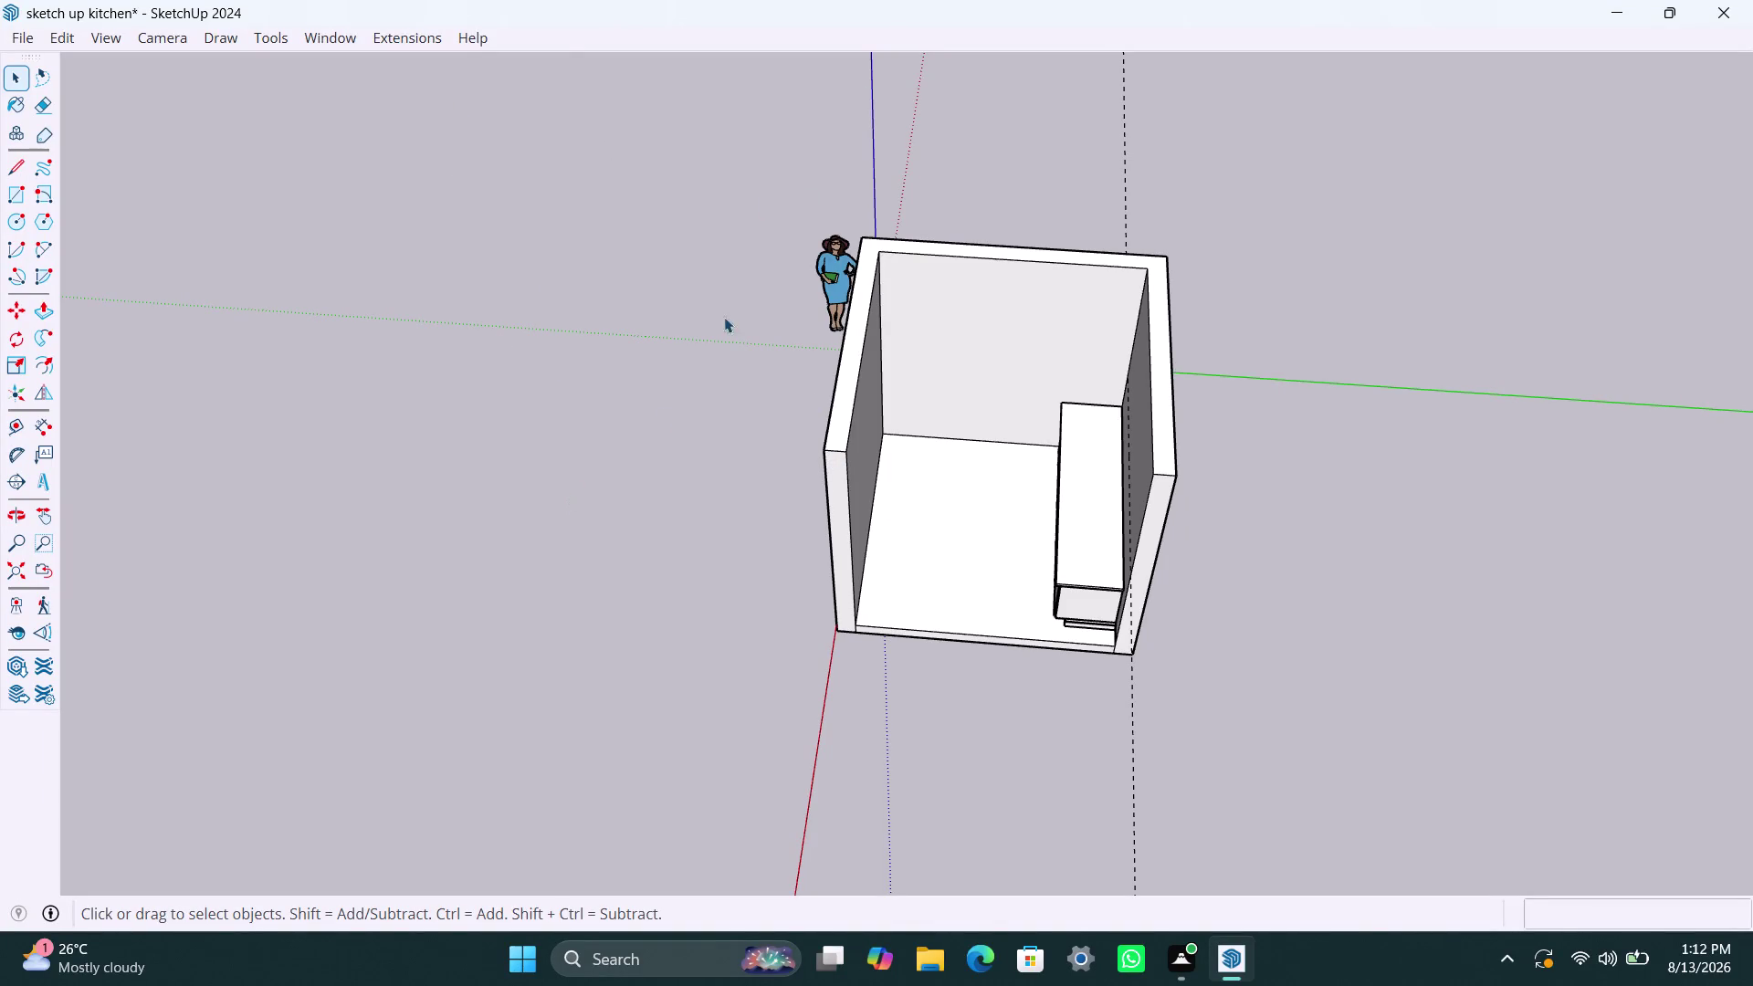
Orbit, pan and zoom until the back wall behind the countertop fills the view.
scroll(up, 3)
middle_drag(685, 683, 1083, 740)
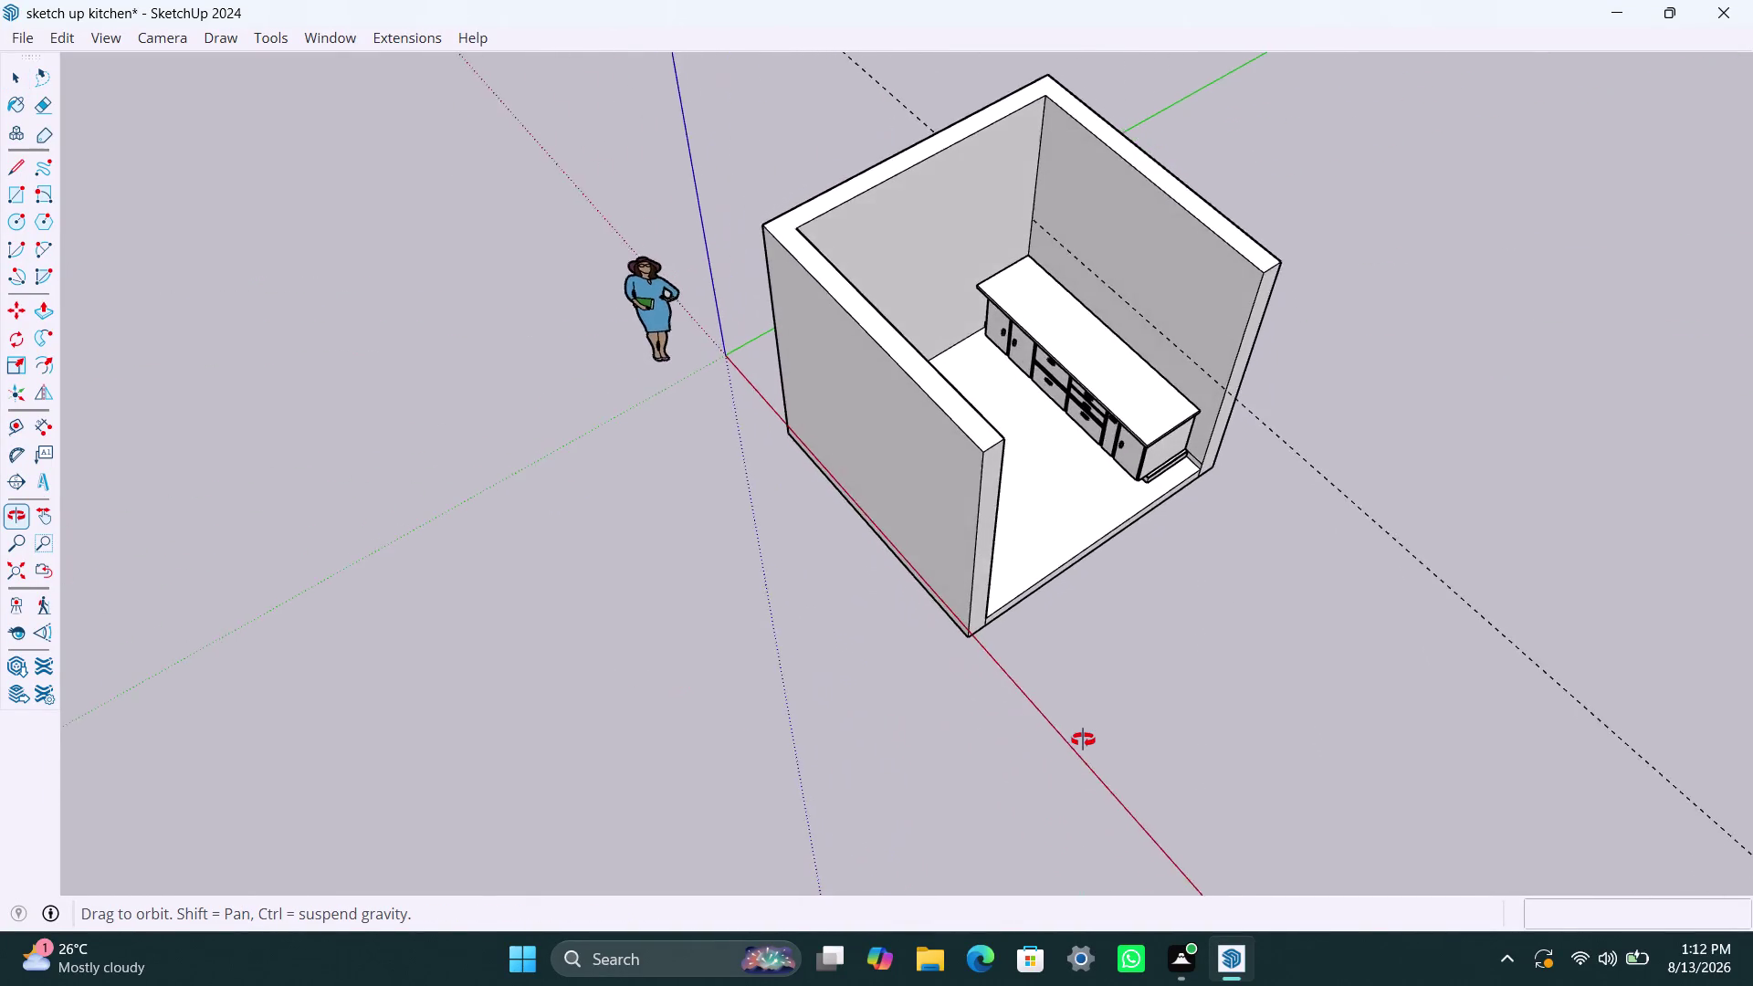
middle_drag(1083, 740, 1295, 735)
scroll(up, 3)
middle_drag(960, 331, 979, 353)
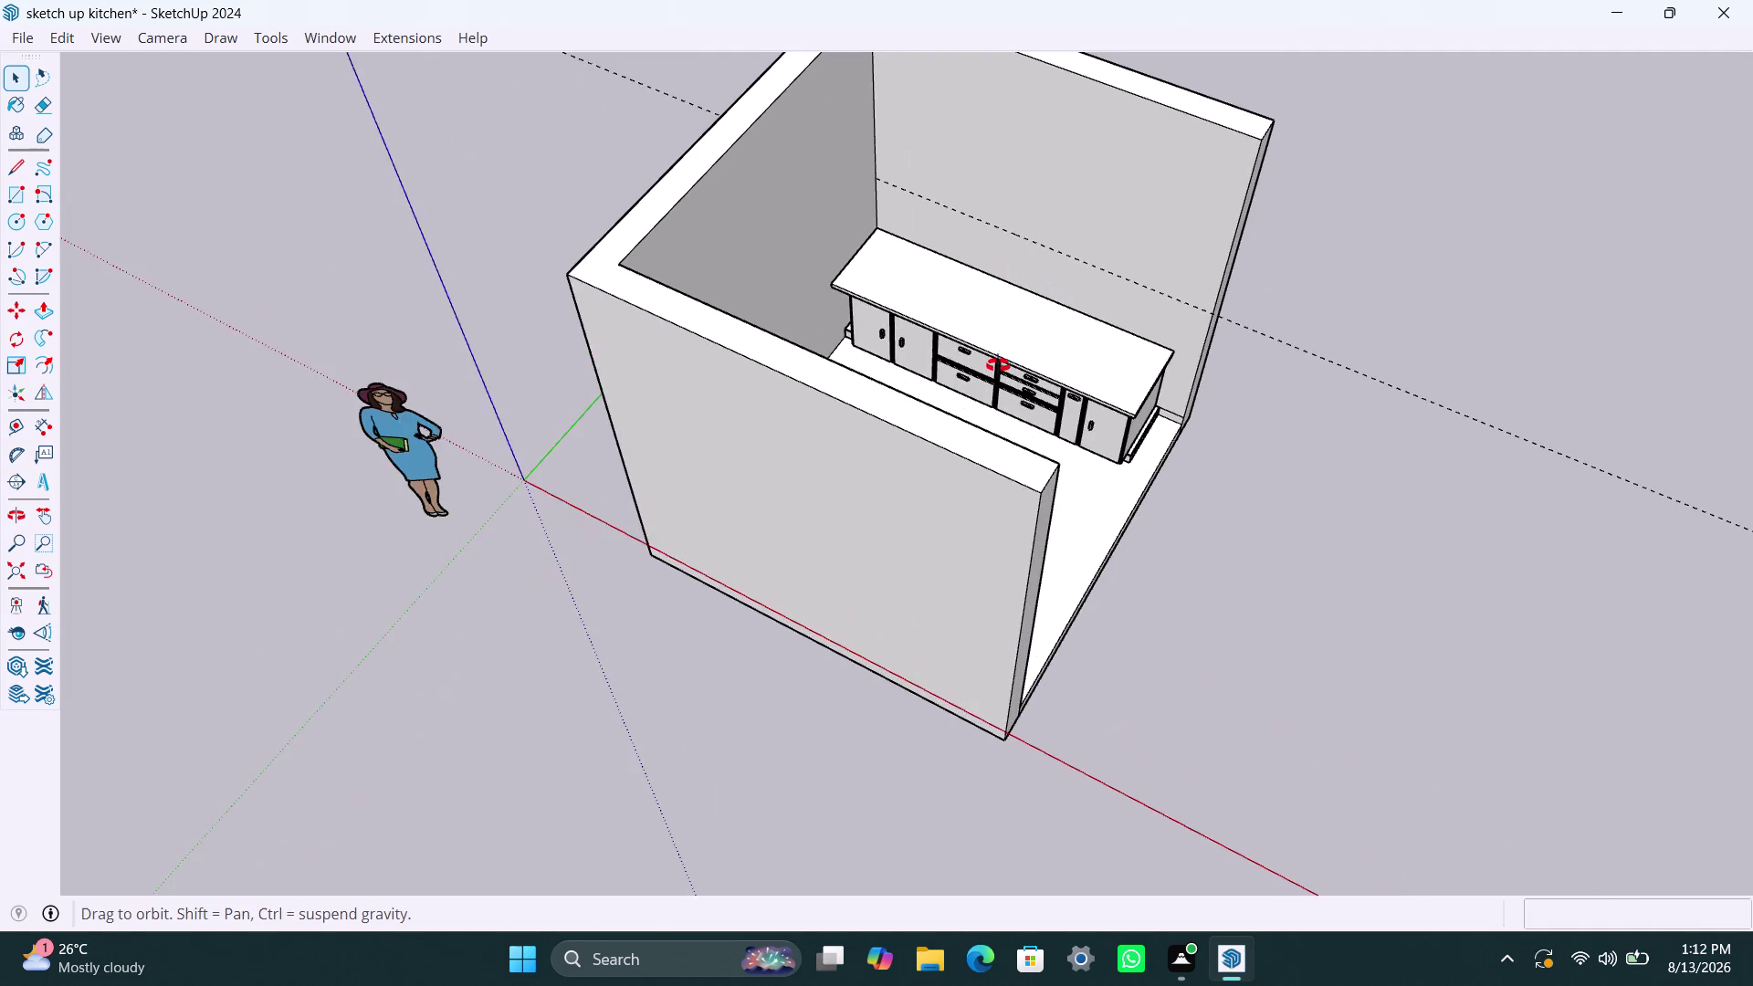
middle_drag(980, 354, 1111, 386)
scroll(up, 3)
middle_drag(921, 253, 991, 243)
scroll(down, 3)
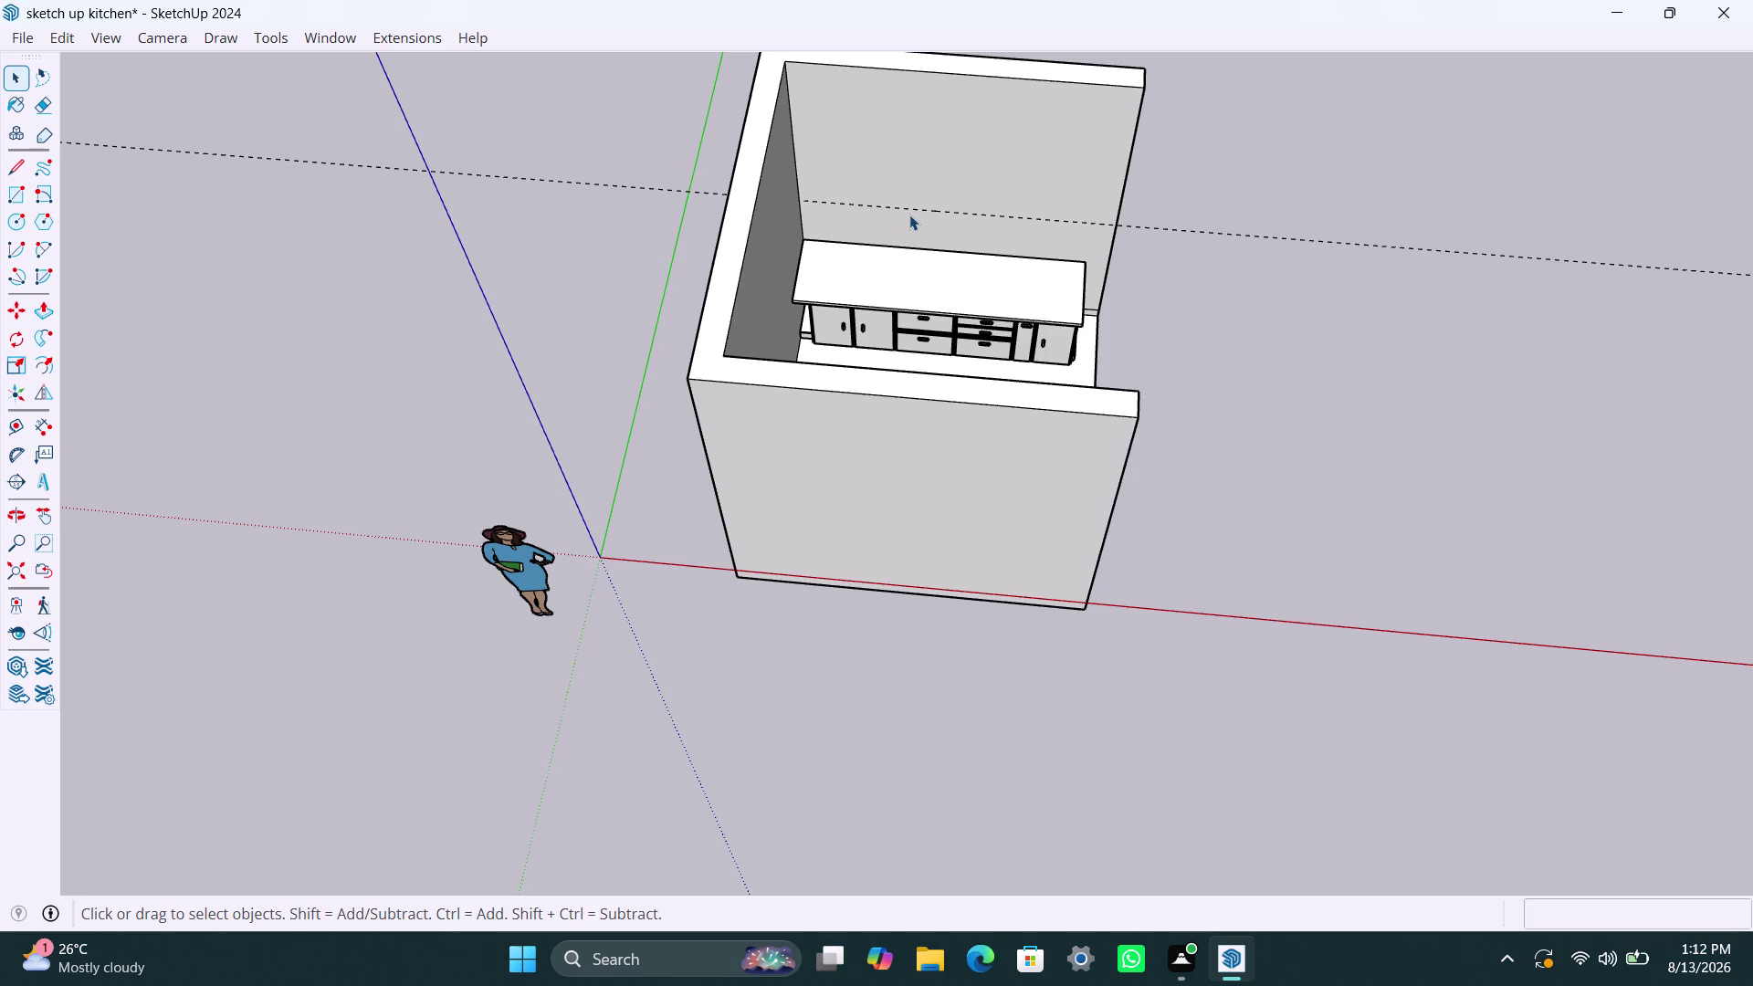
scroll(up, 3)
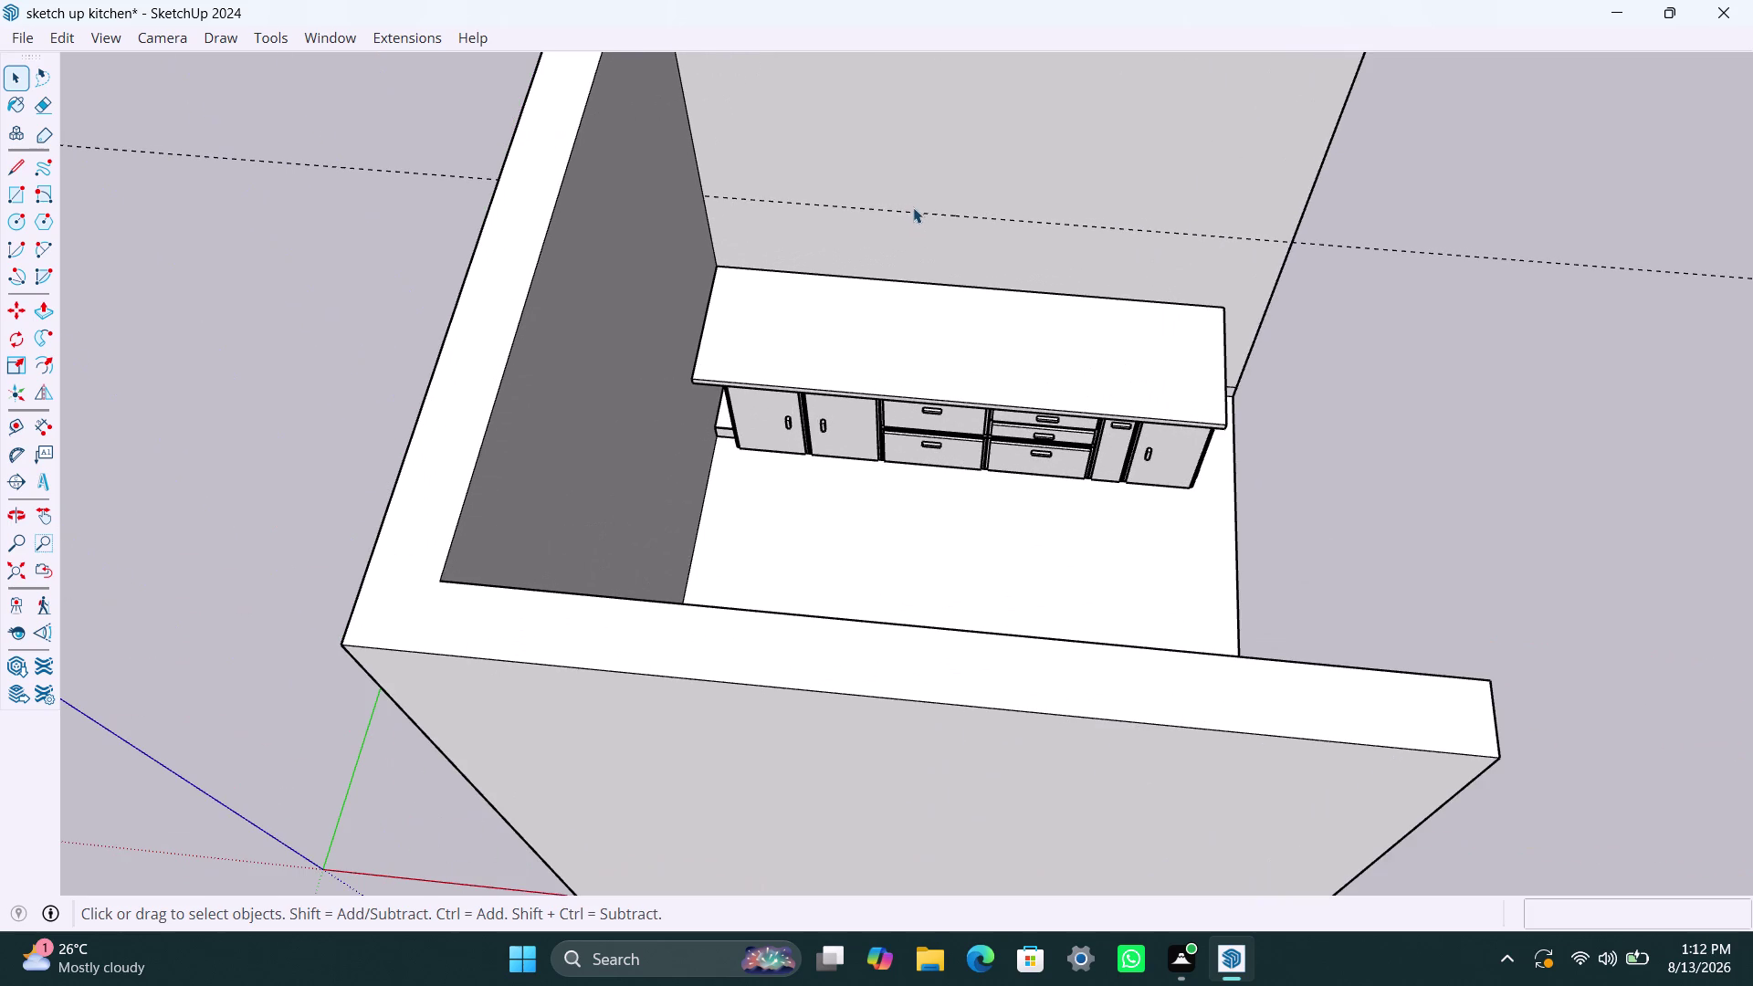
Place a horizontal guide 1030mm above the existing guide on the back wall.
key(t)
click(921, 205)
click(925, 213)
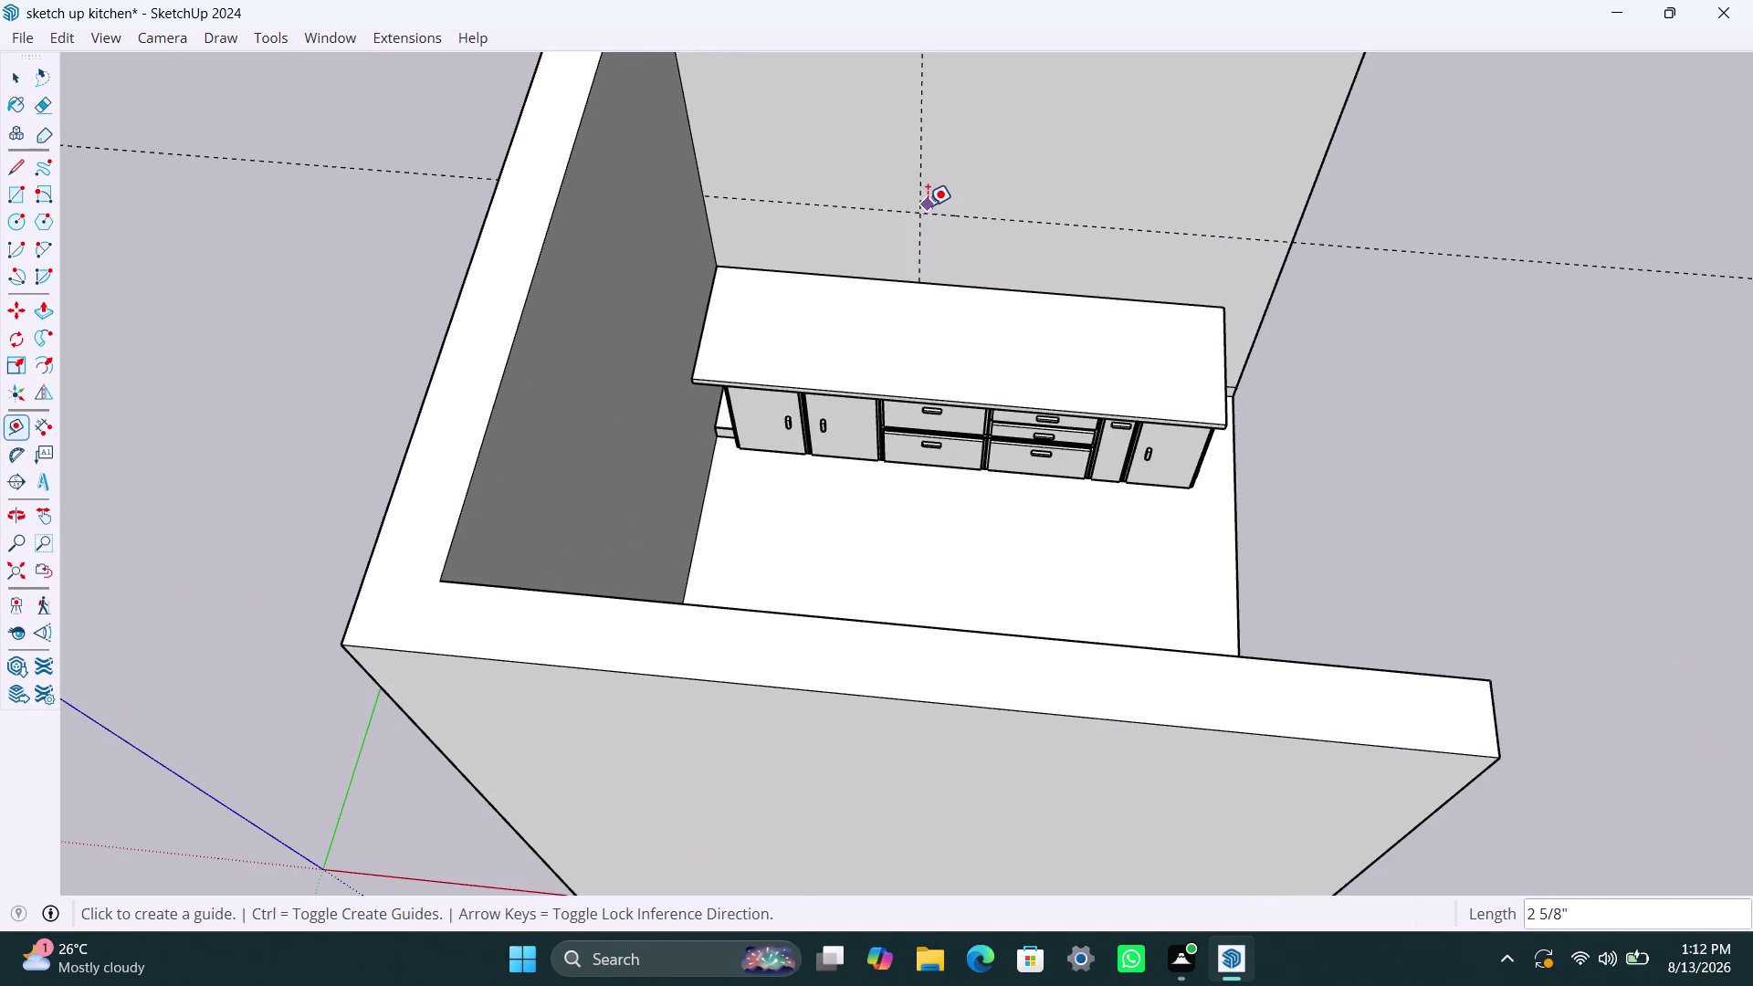
key(ctrl+z)
click(930, 216)
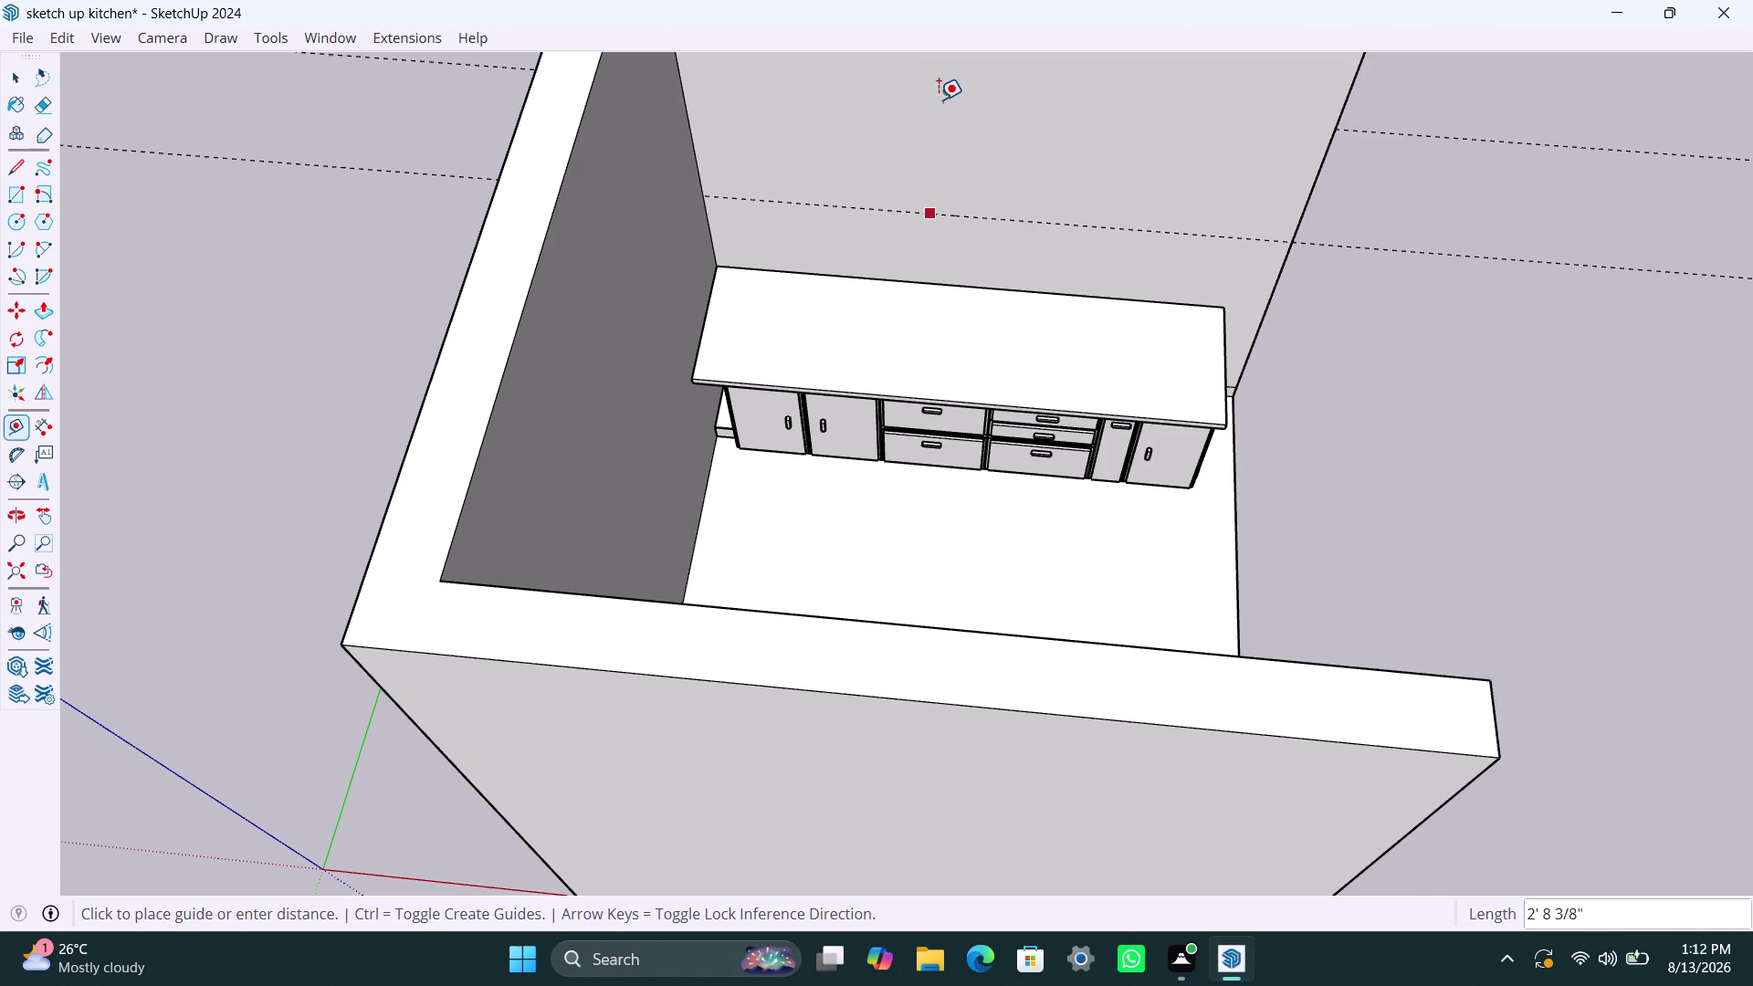
scroll(down, 3)
scroll(down, 3)
middle_drag(914, 122, 928, 157)
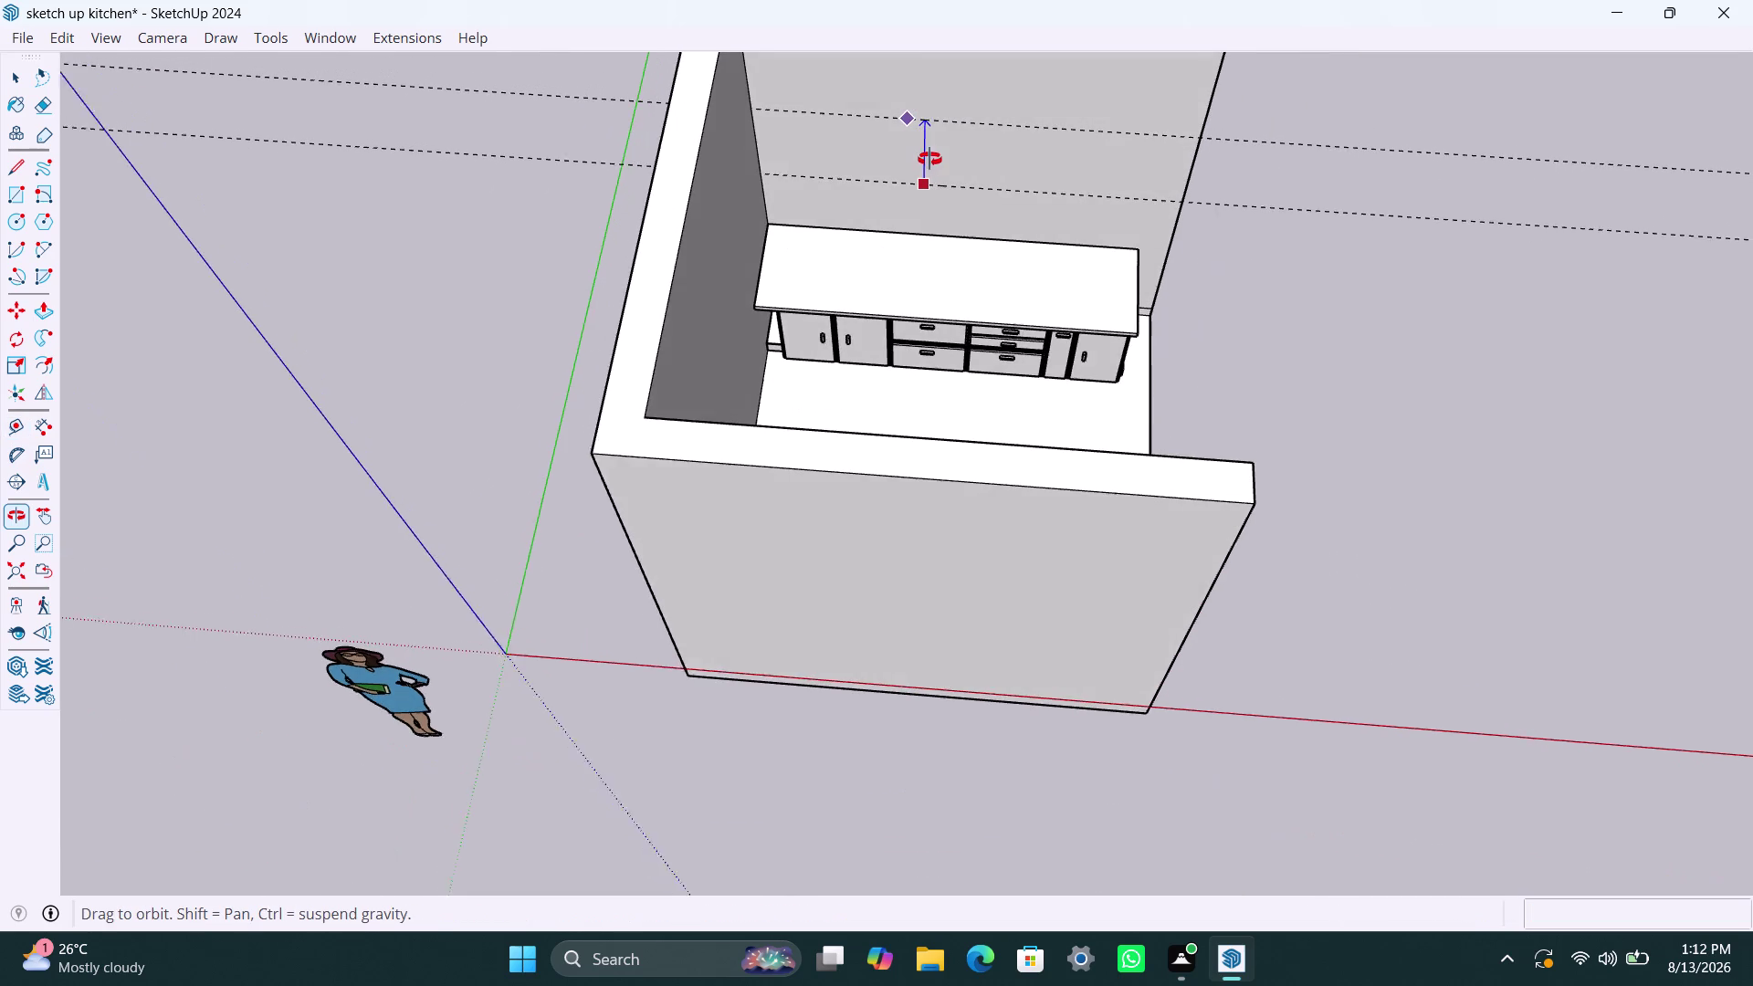
middle_drag(928, 157, 894, 461)
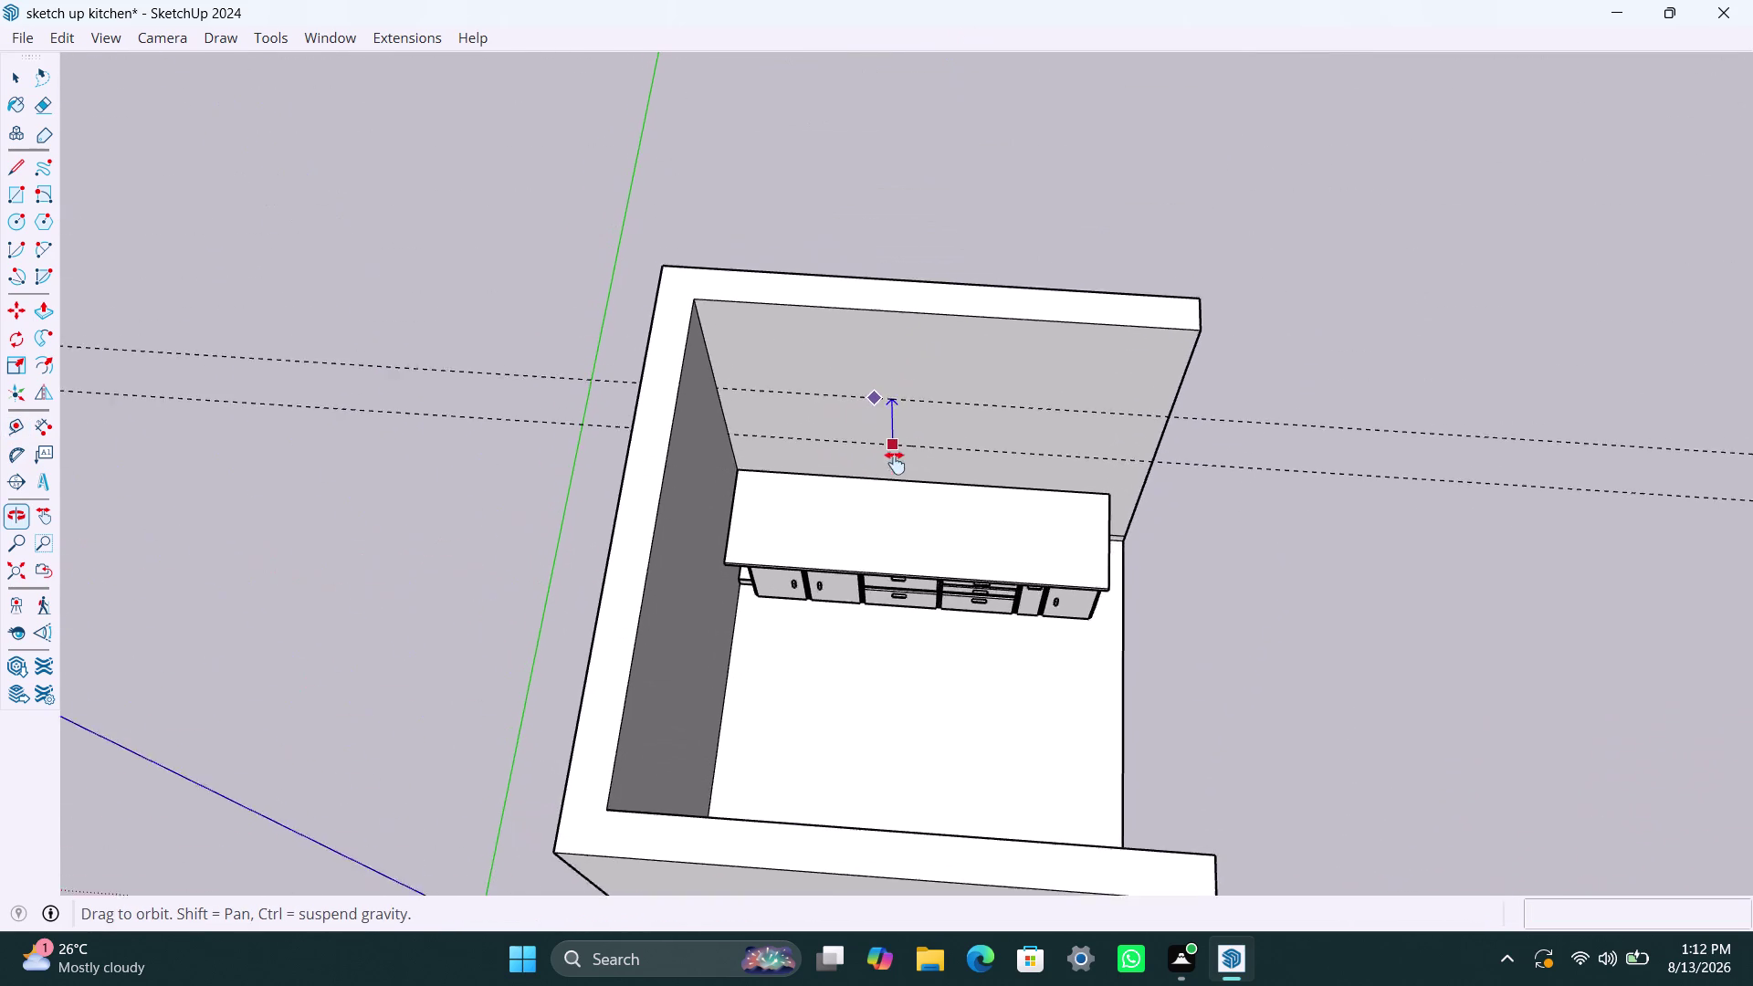
middle_drag(895, 461, 895, 463)
scroll(up, 3)
middle_drag(927, 392, 949, 137)
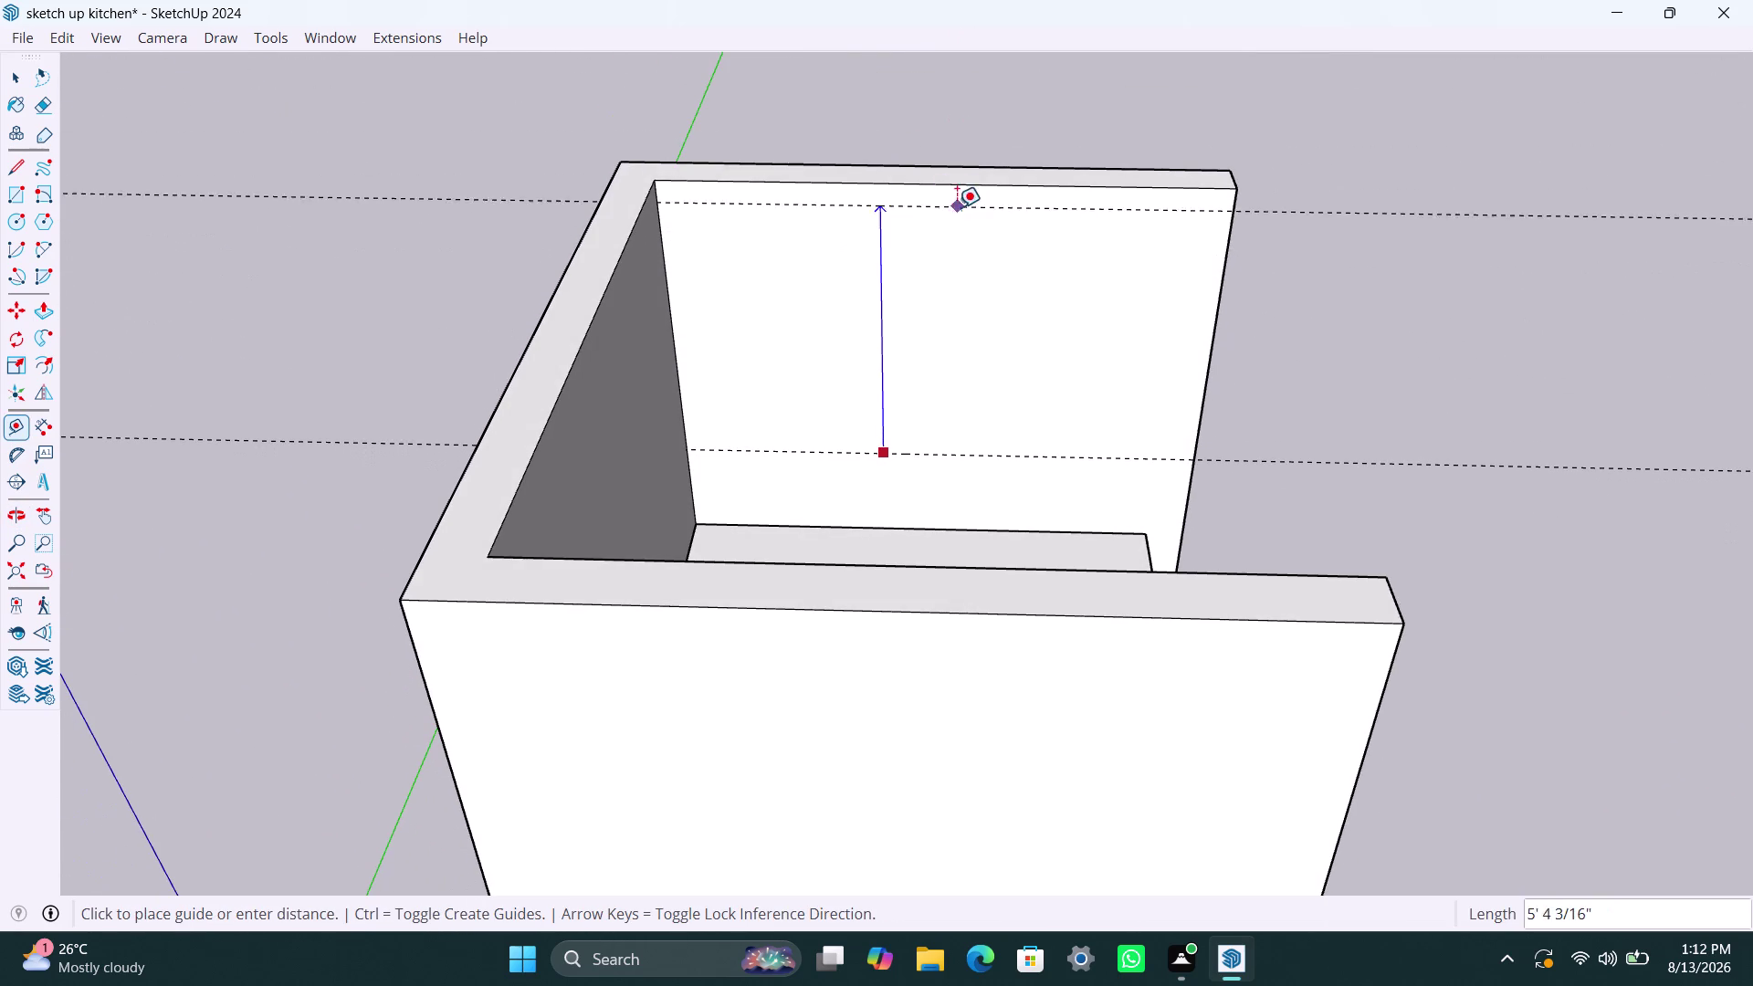
text(103)
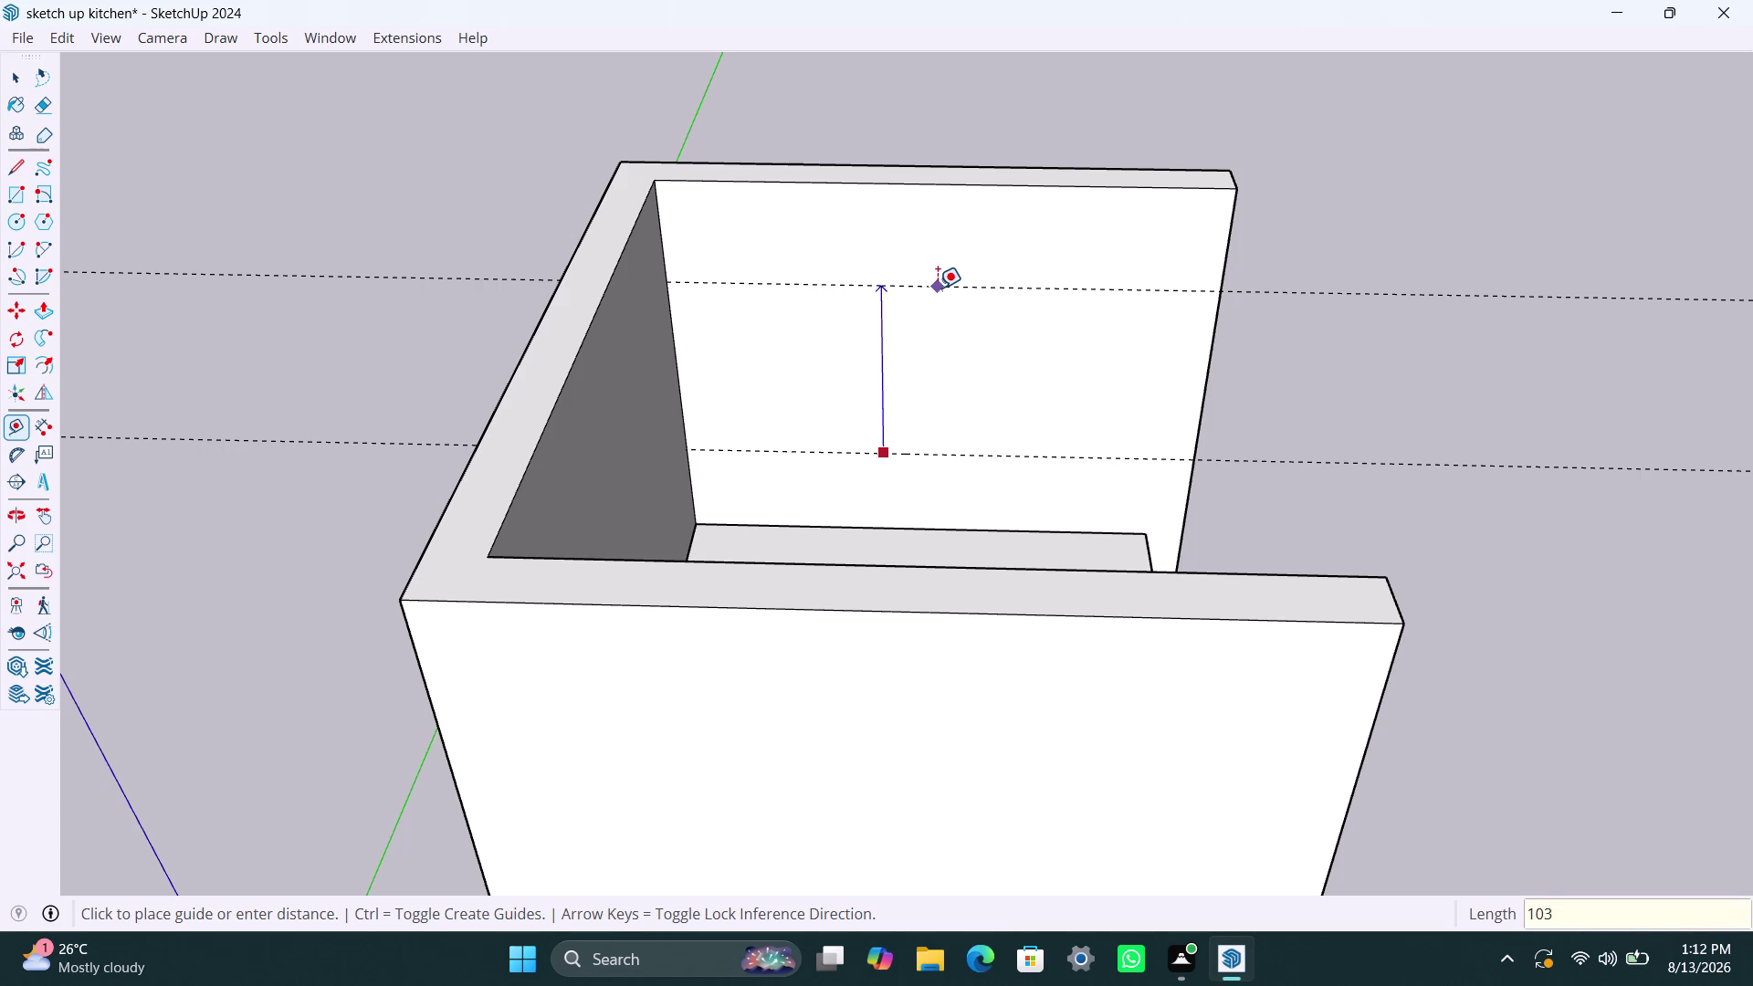
text(0mm)
key(Return)
key(space)
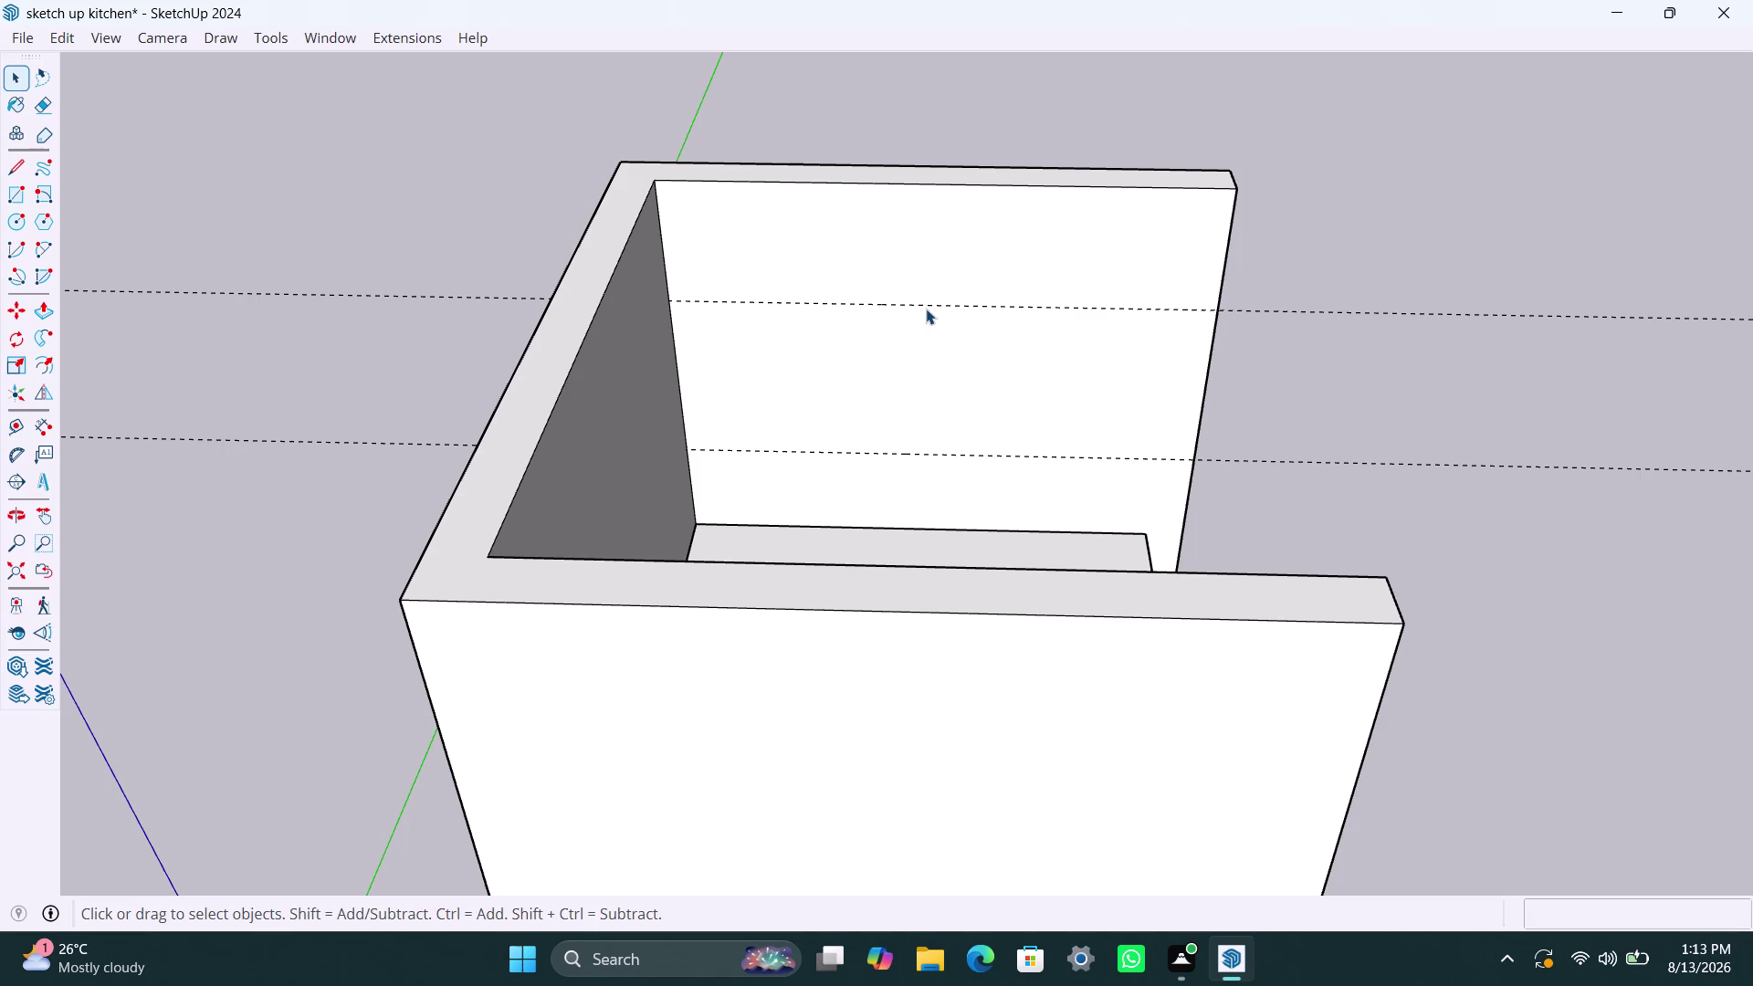
Add a second guide 260mm above the newly placed guide.
key(t)
click(926, 301)
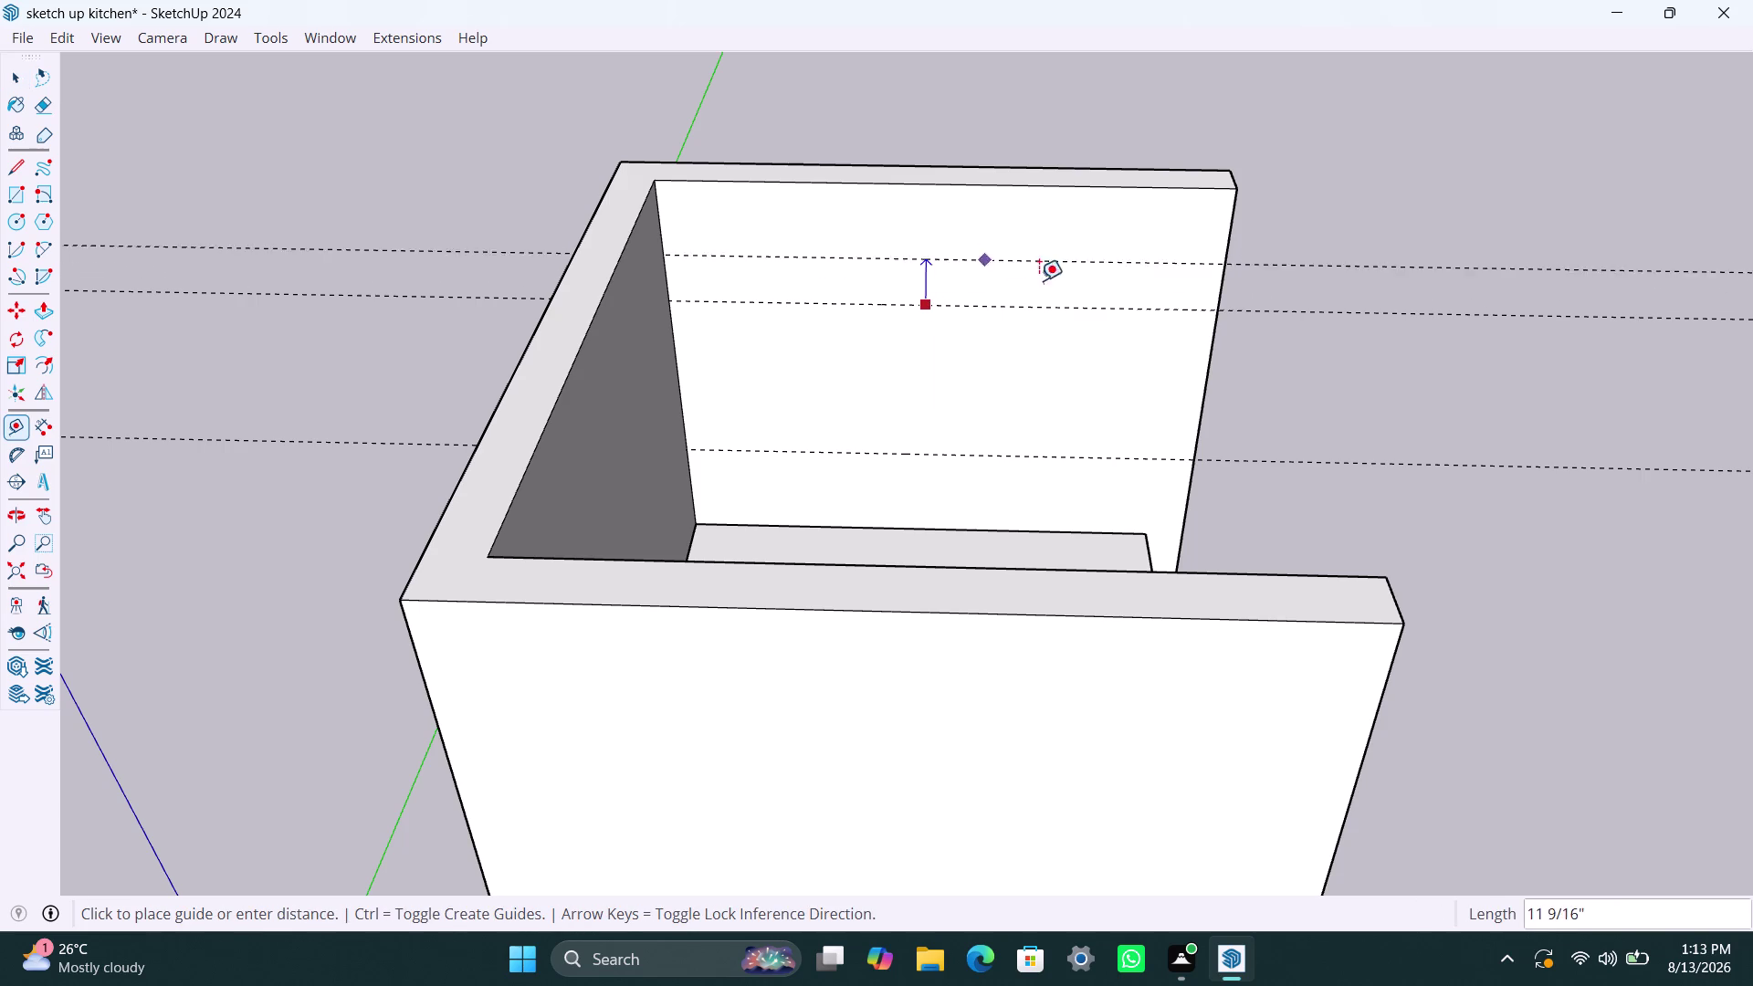
text(26)
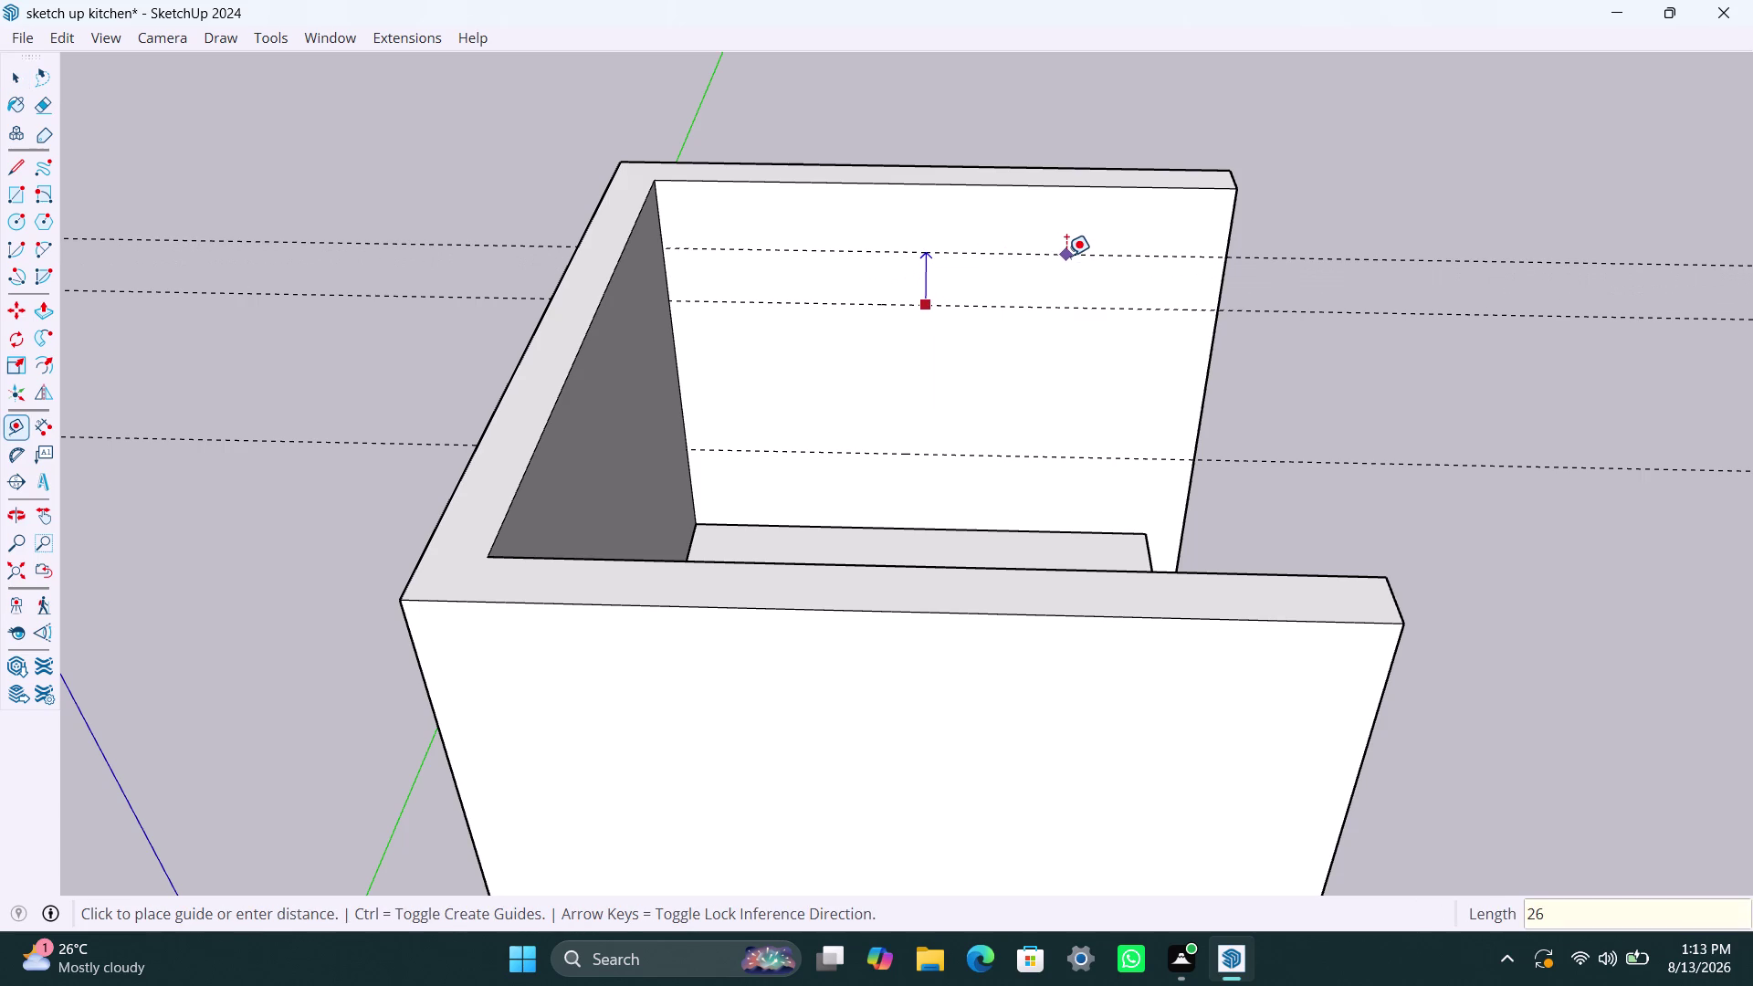
text(0mm)
key(Return)
key(space)
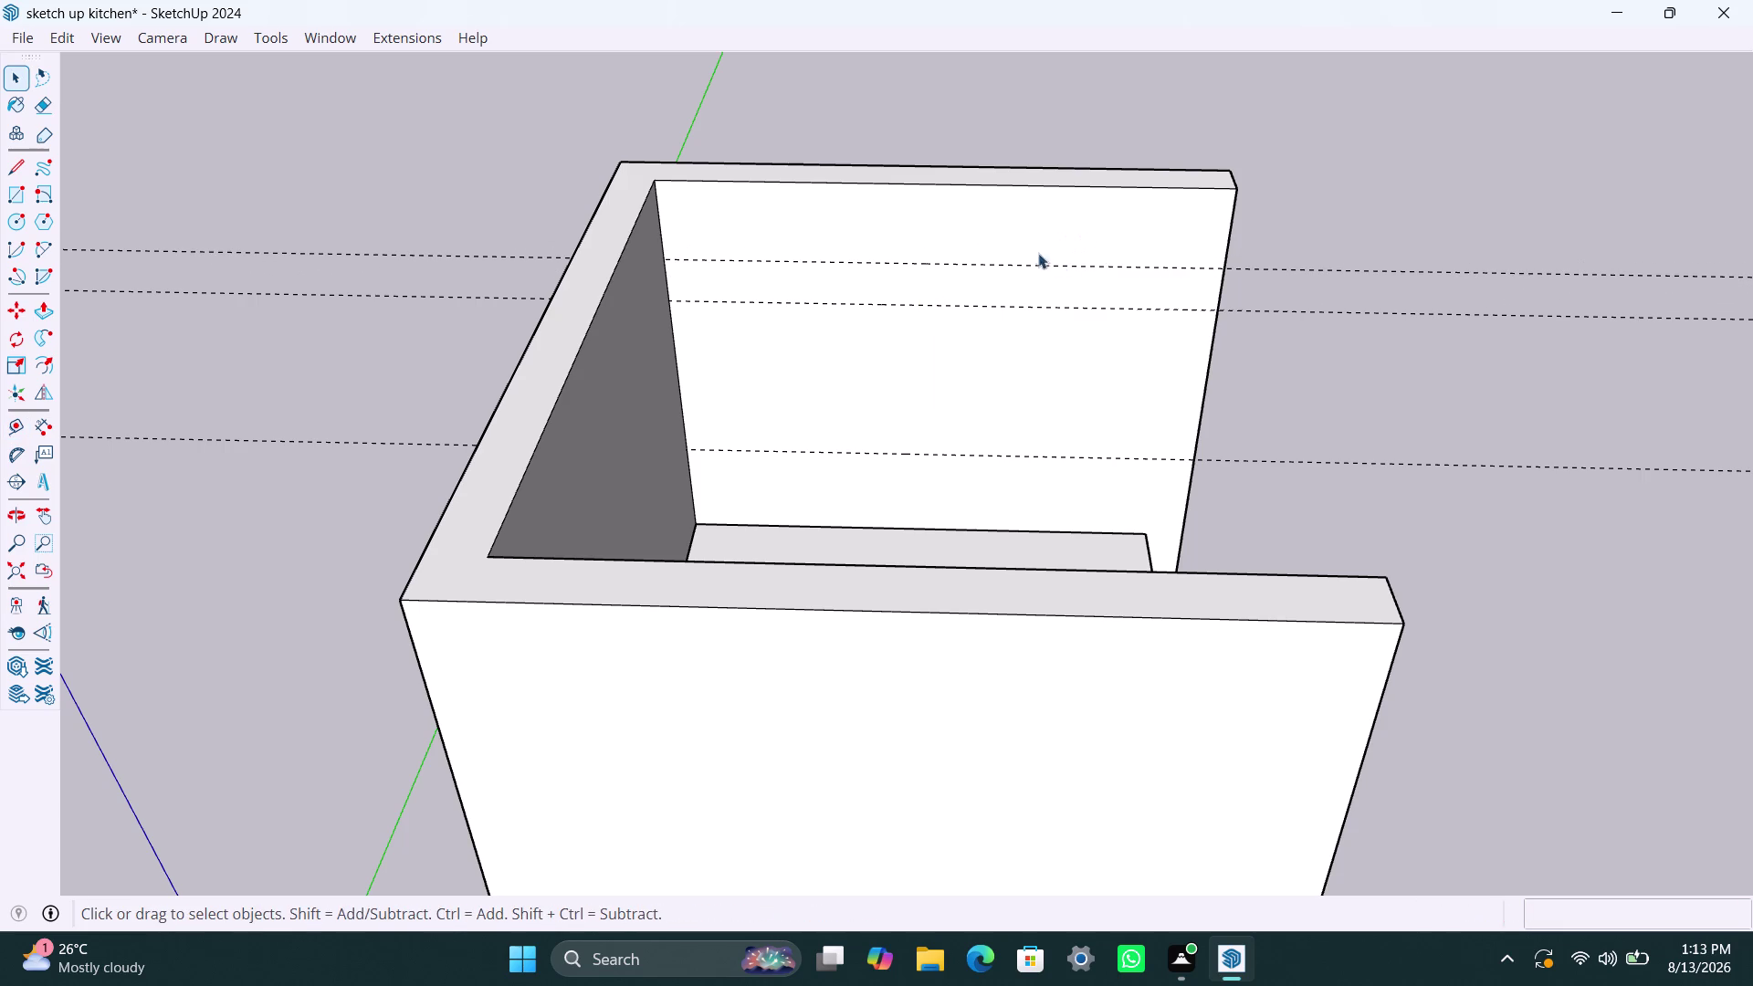
click(1035, 178)
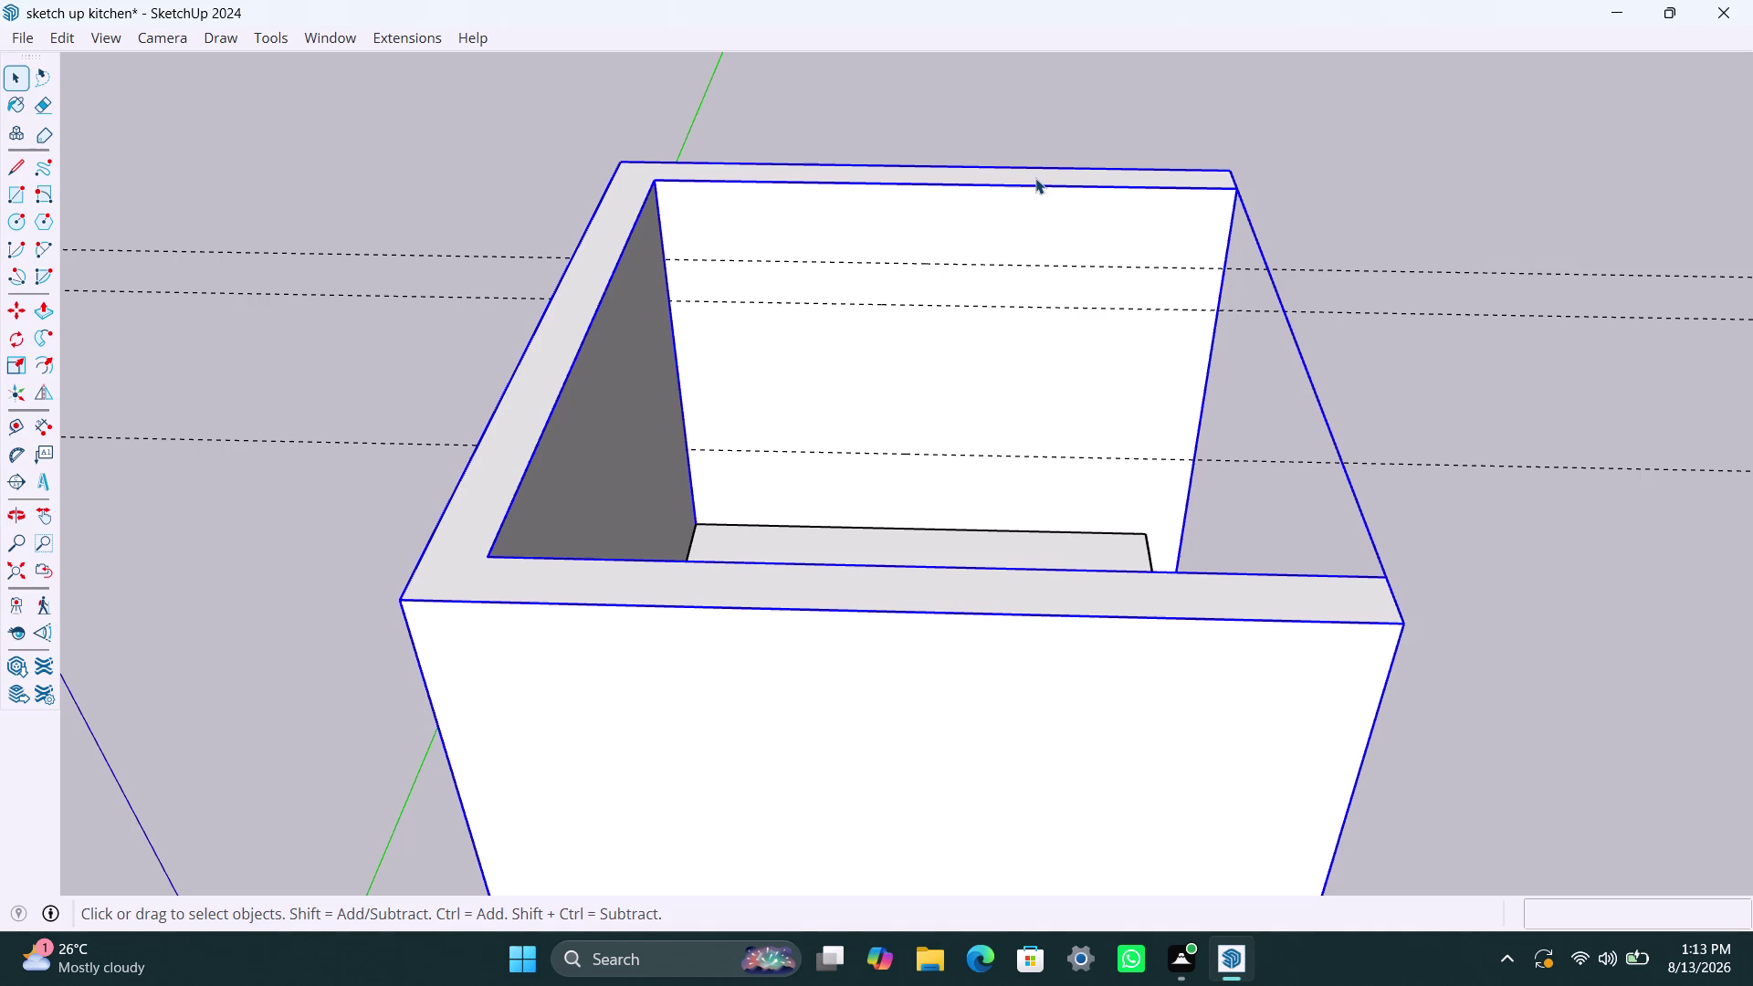
Enter the room walls group for editing and select its wall geometry.
key(p)
key(space)
triple_click(1032, 176)
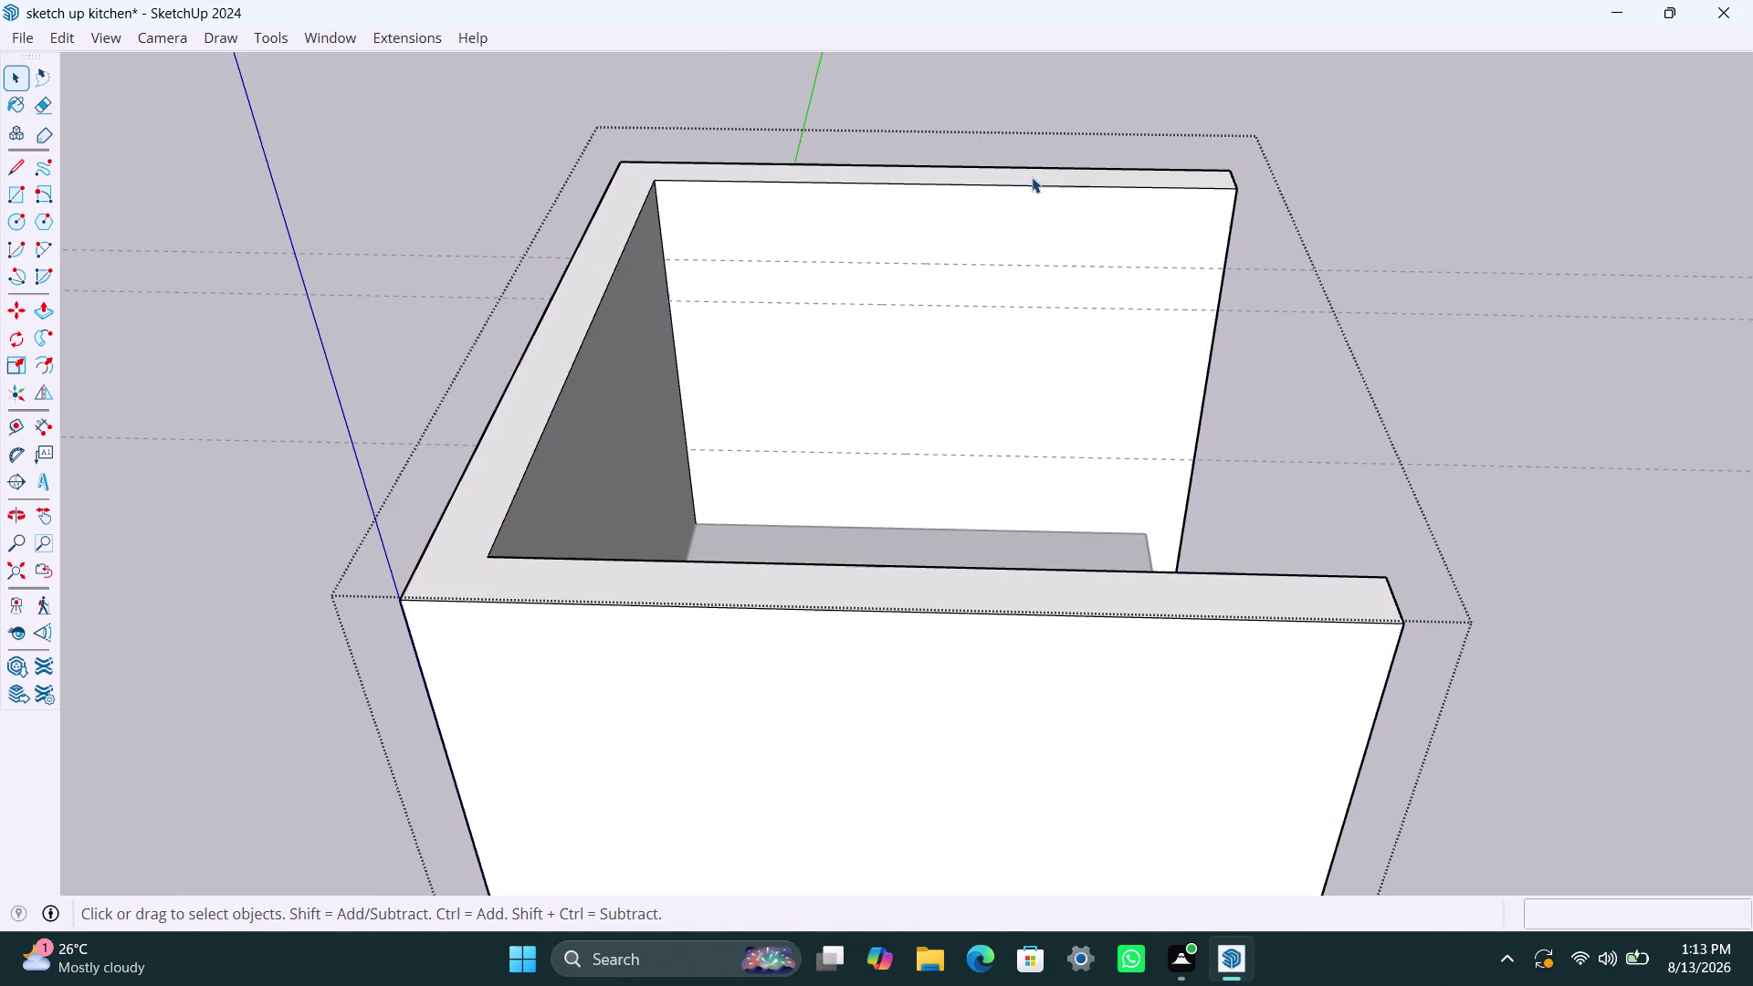
click(1032, 177)
click(1031, 177)
double_click(1032, 177)
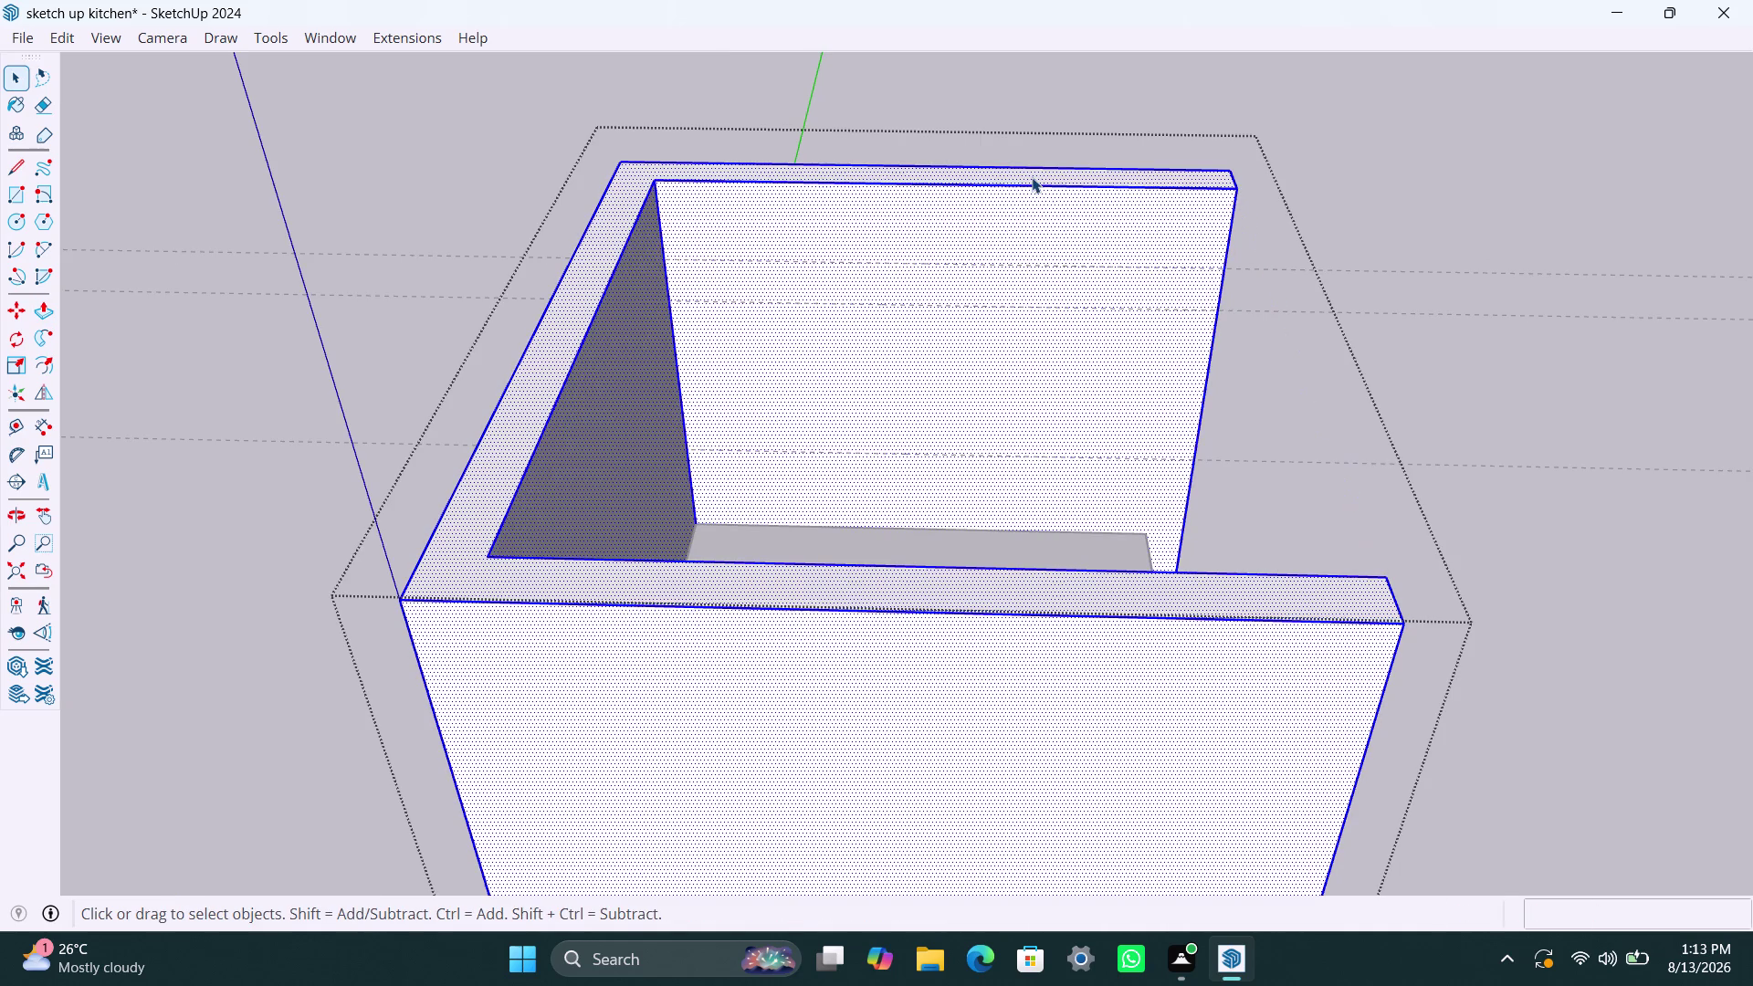
click(1031, 177)
Push/pull the side wall's top face upward into a raised upper wall panel.
key(p)
click(1032, 177)
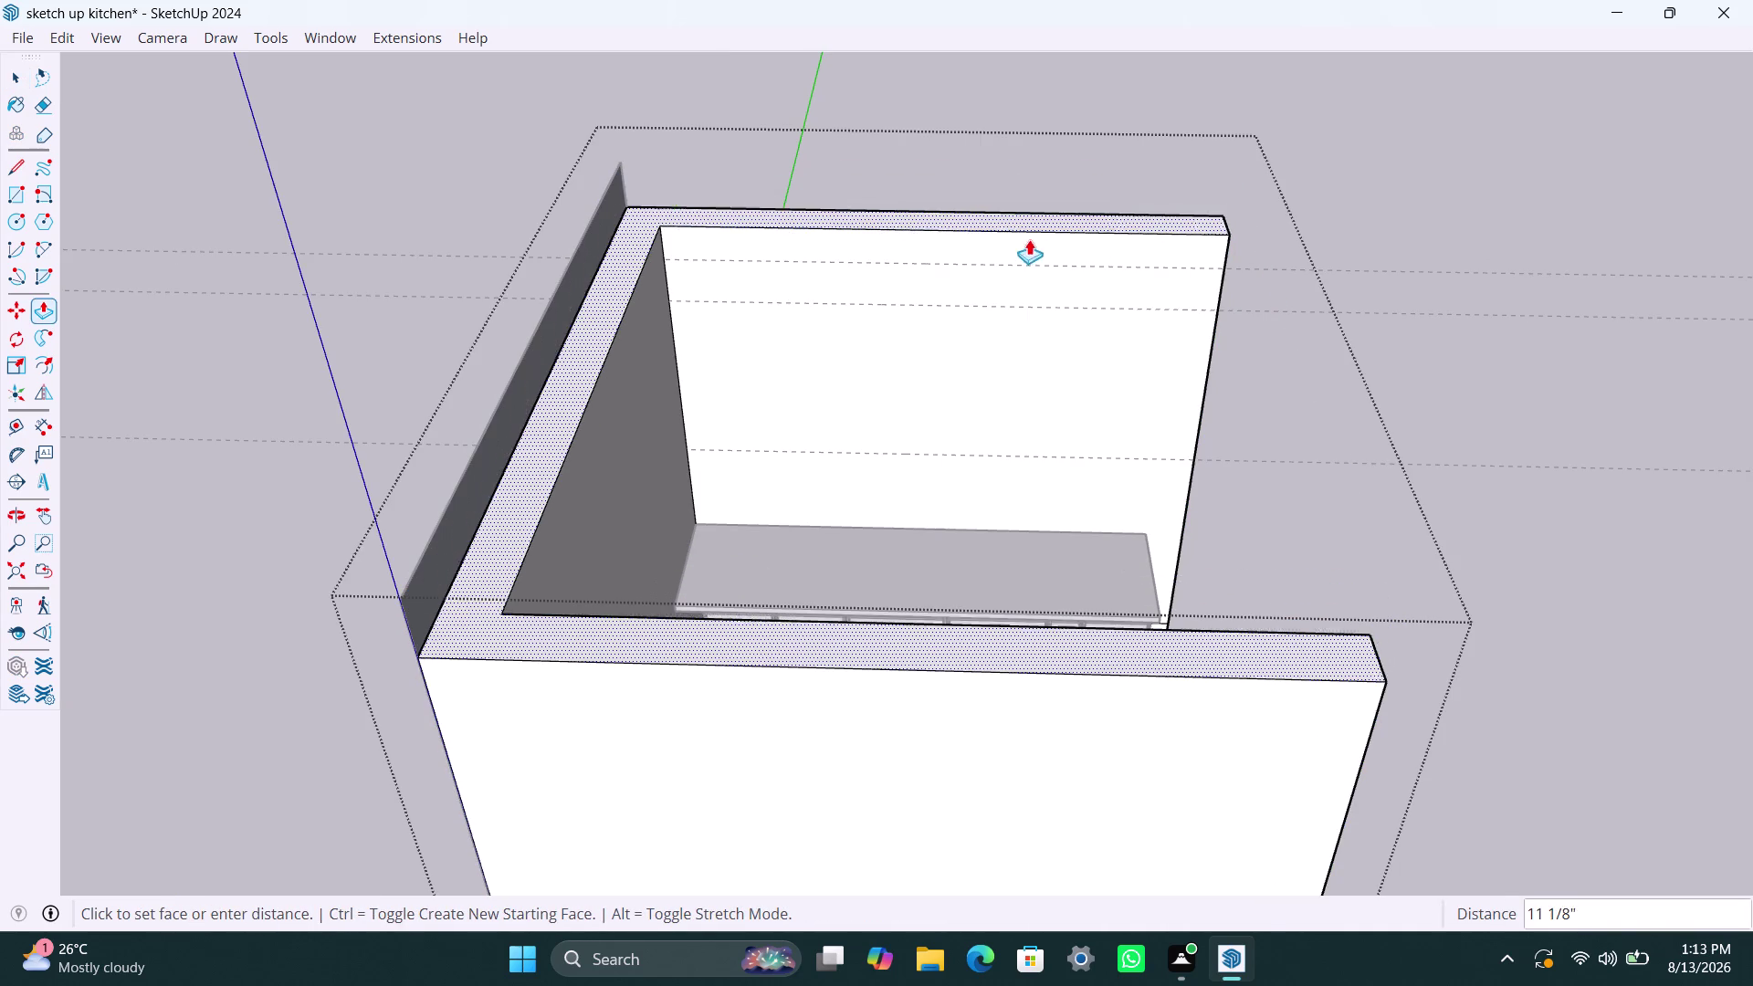
click(1277, 268)
key(space)
click(1459, 258)
click(555, 297)
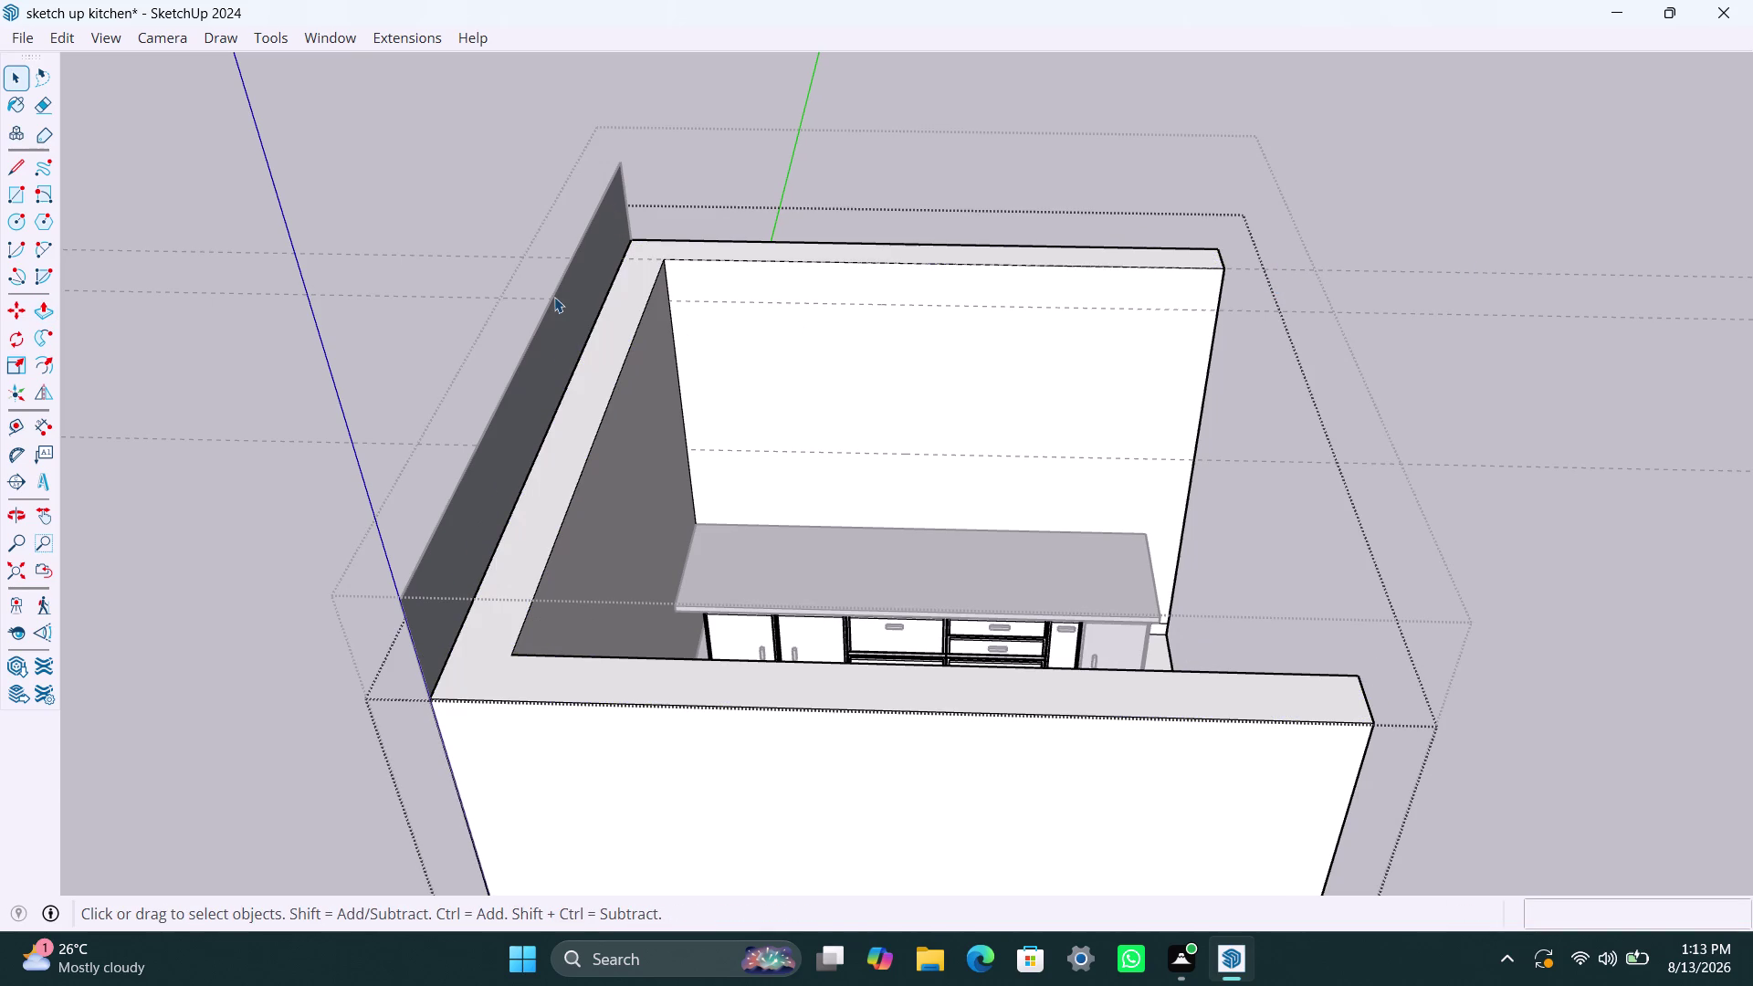
double_click(559, 326)
click(539, 379)
click(1507, 166)
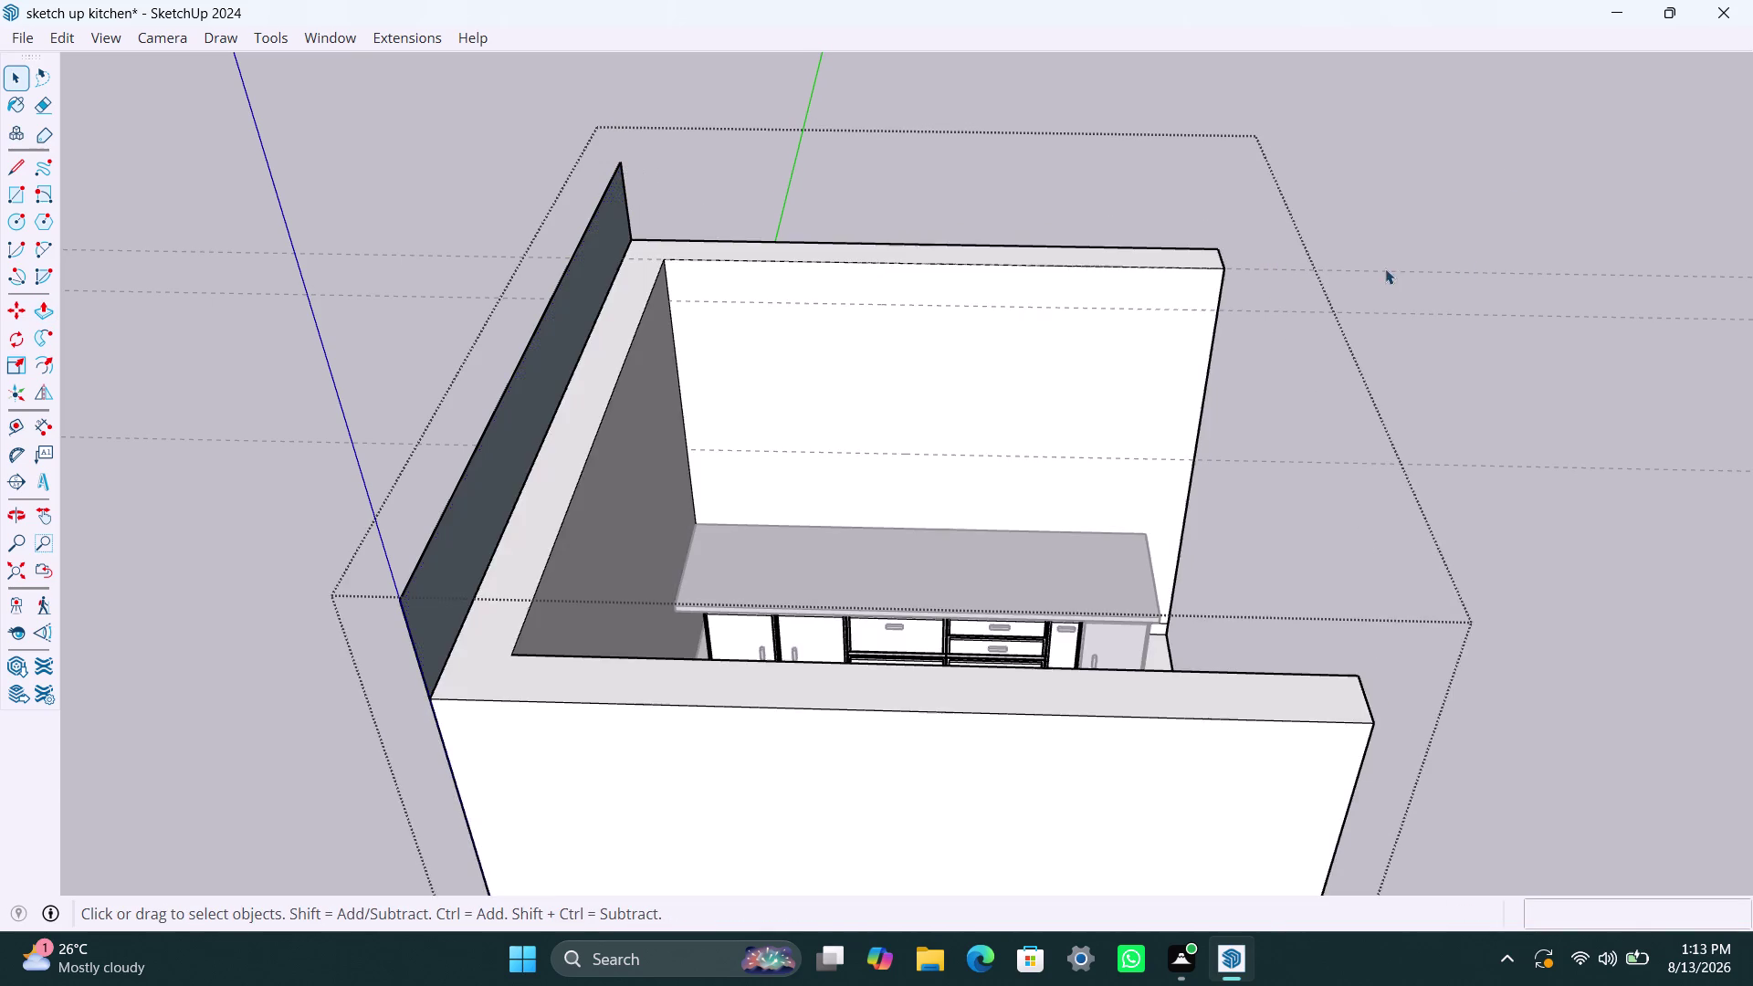
scroll(down, 3)
middle_drag(793, 550, 1242, 467)
Delete the top strip of the front wall panel inside its group.
click(992, 558)
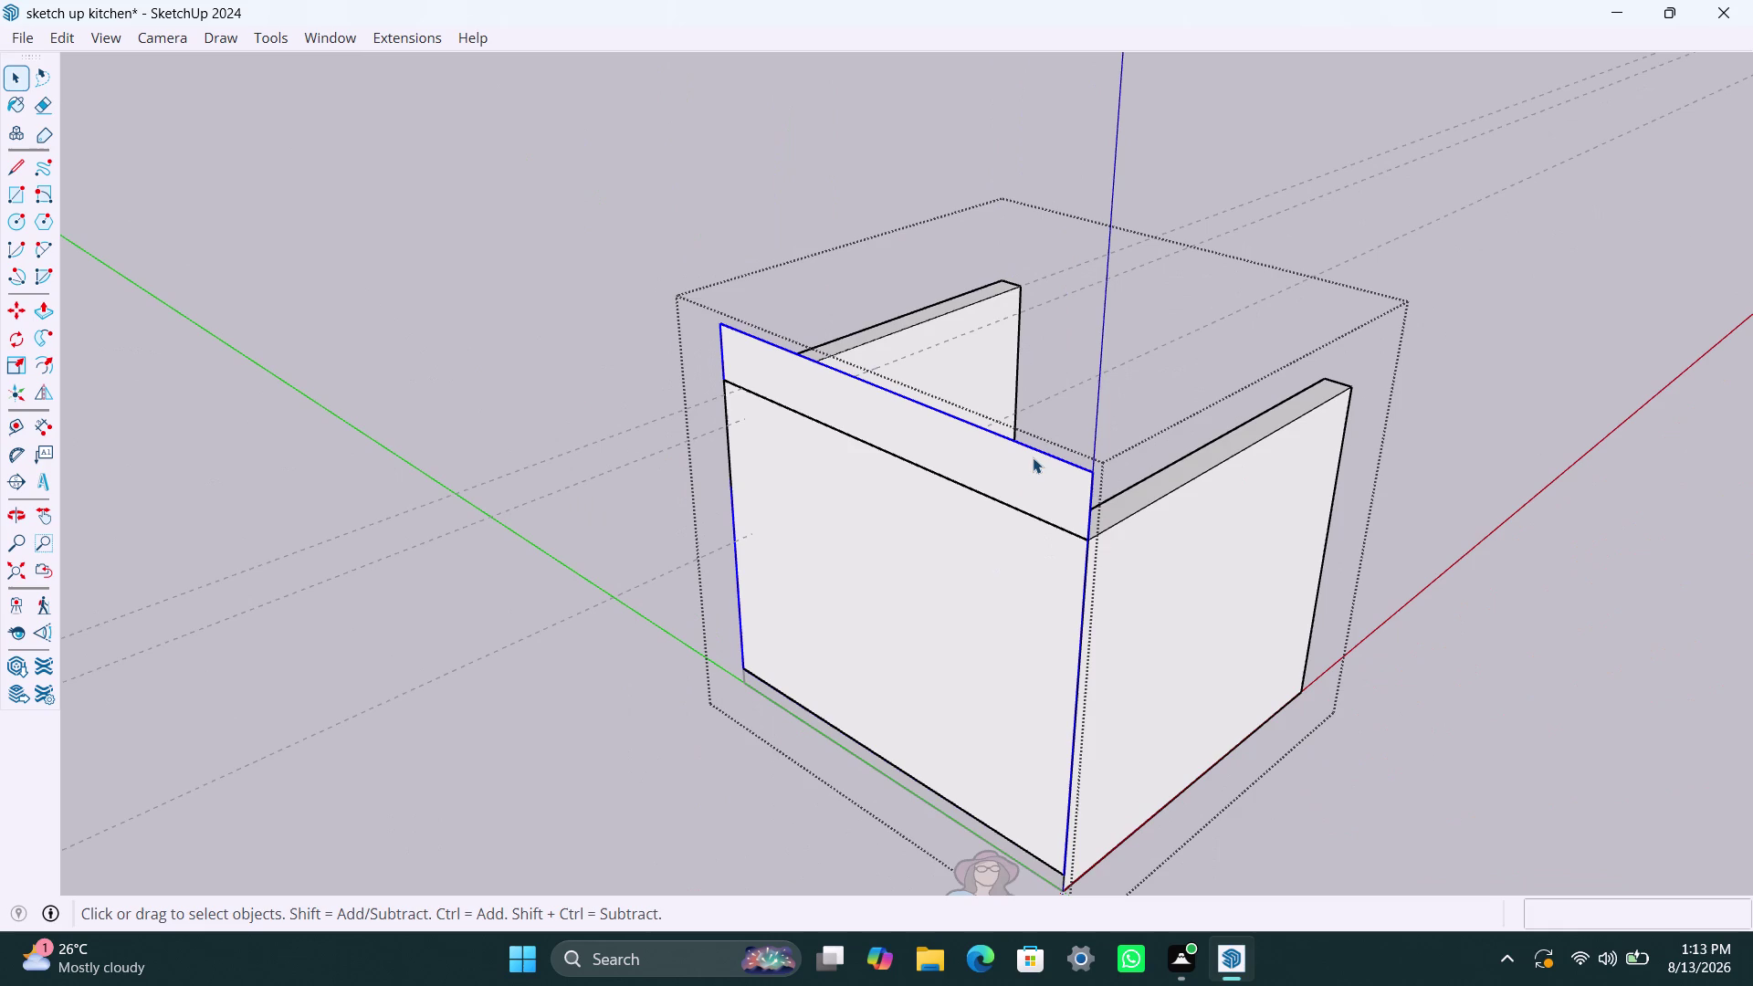
click(1034, 456)
double_click(1046, 491)
click(988, 496)
double_click(991, 483)
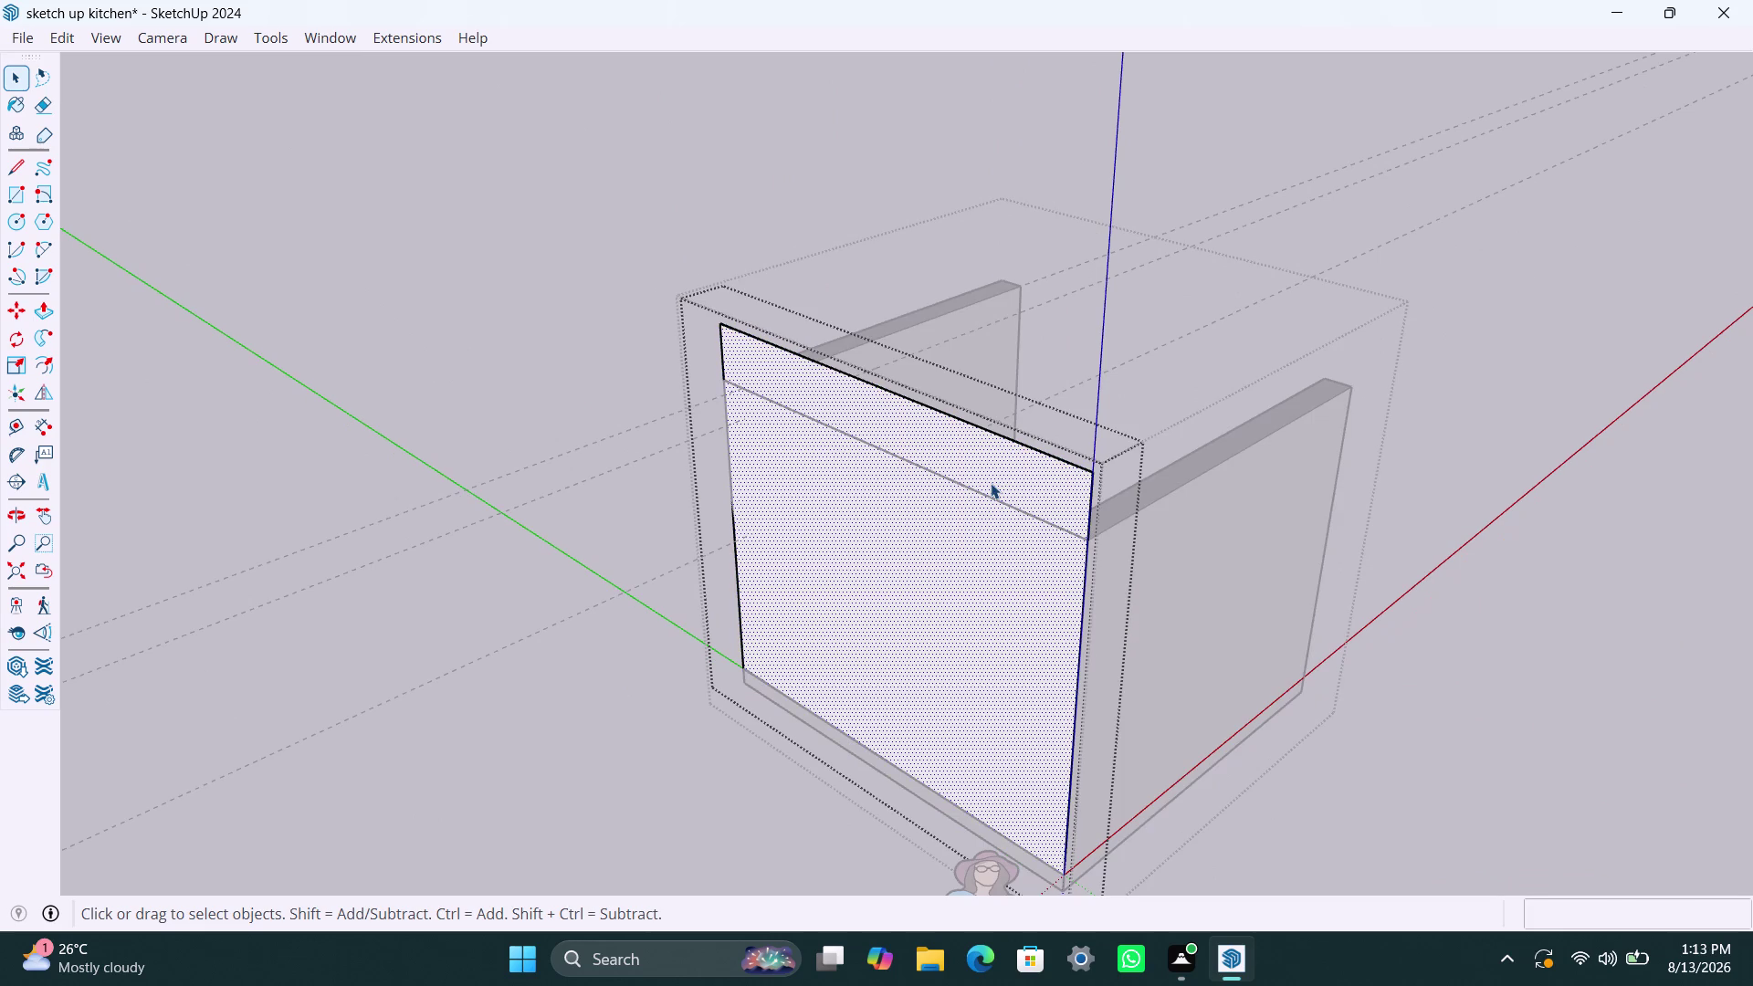
key(Delete)
click(1503, 513)
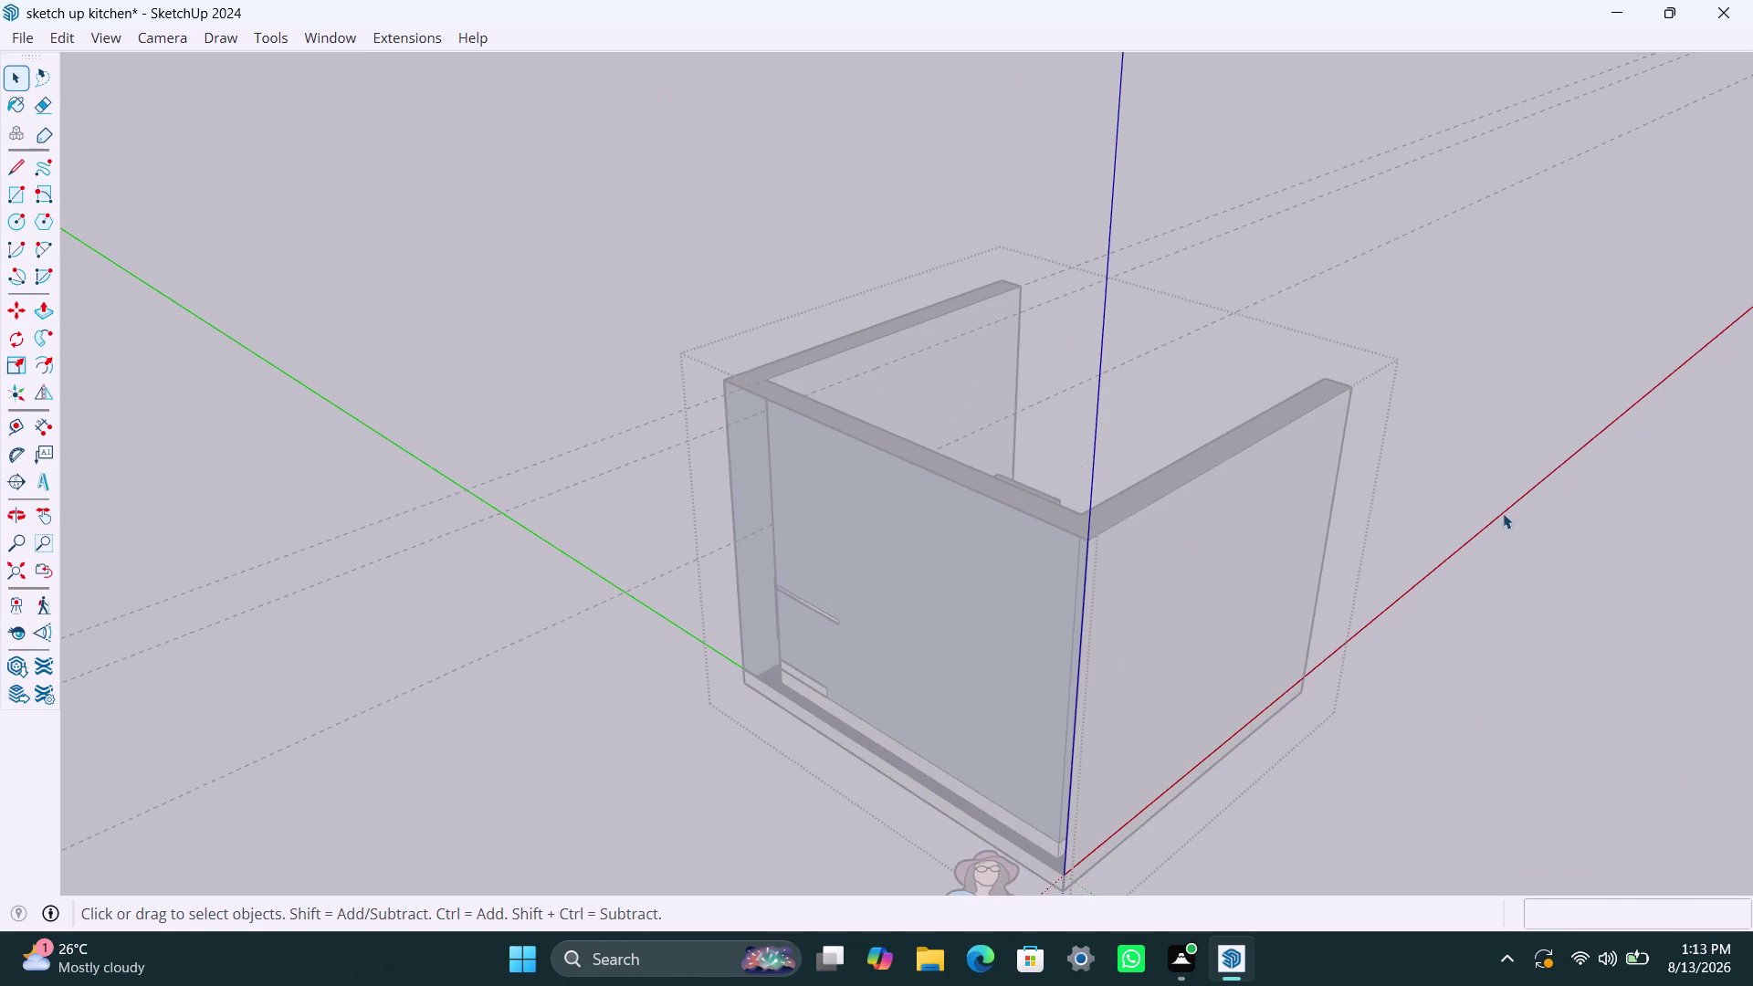
middle_drag(884, 637, 1138, 478)
Draw lines along the back wall's left, right and top edges to close its face.
key(l)
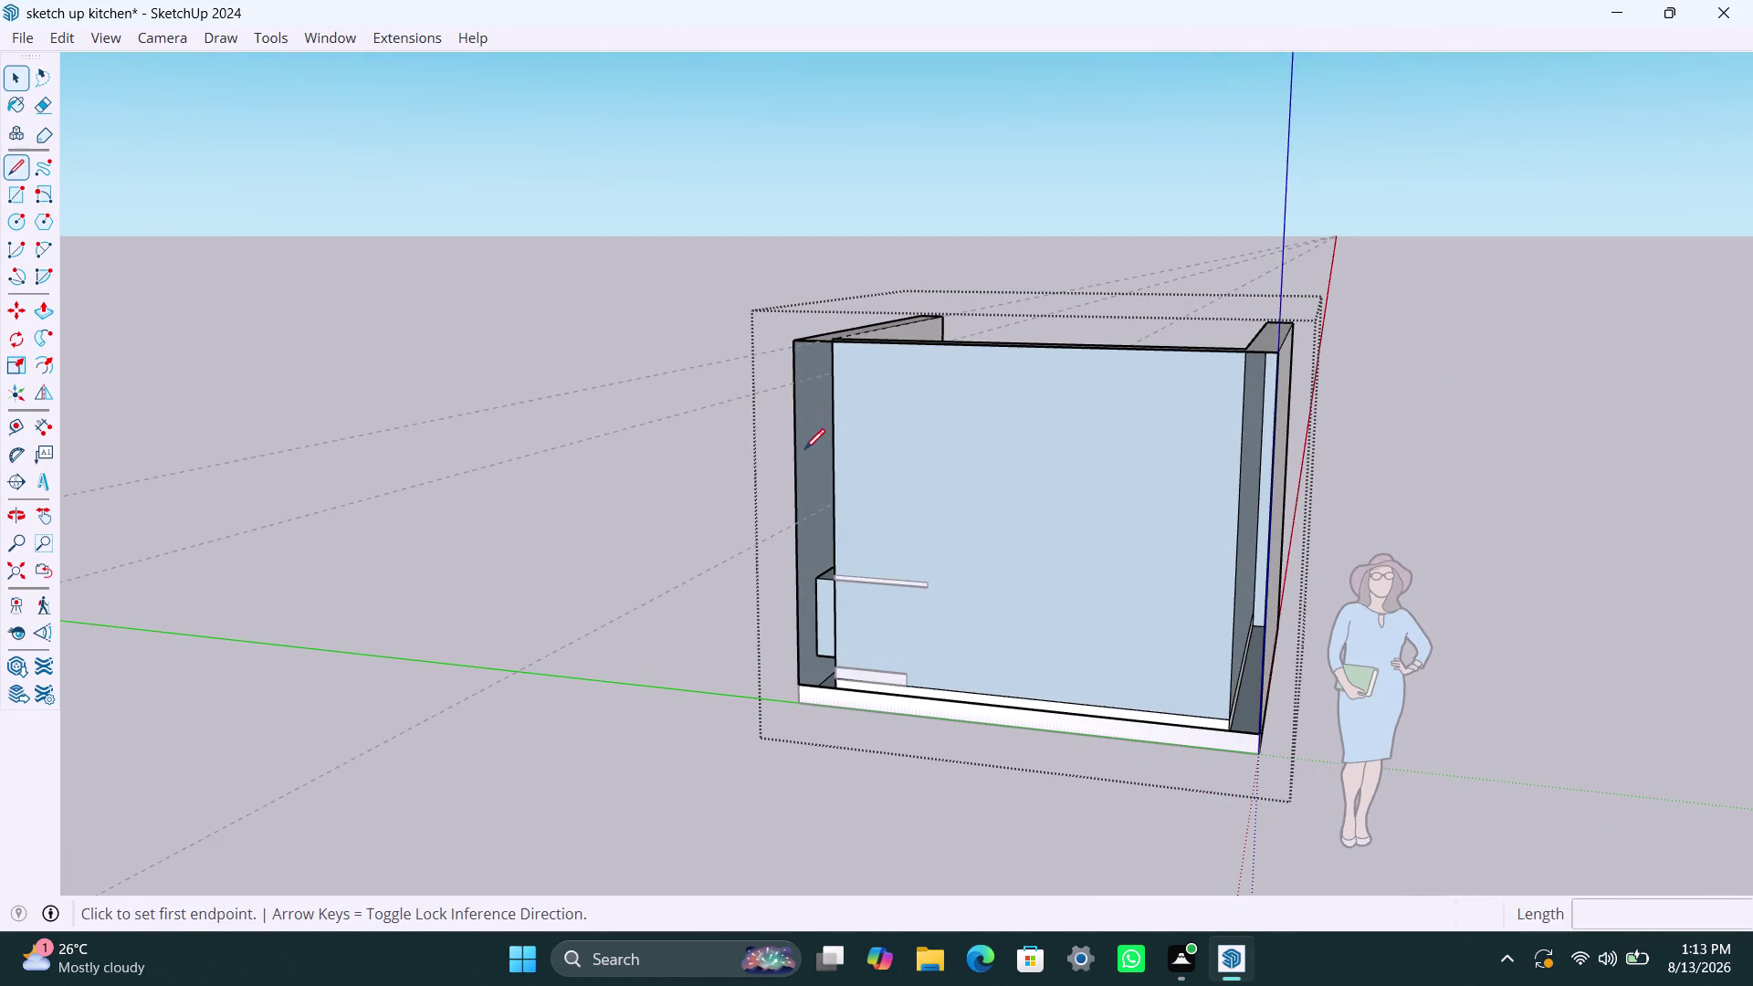
click(796, 348)
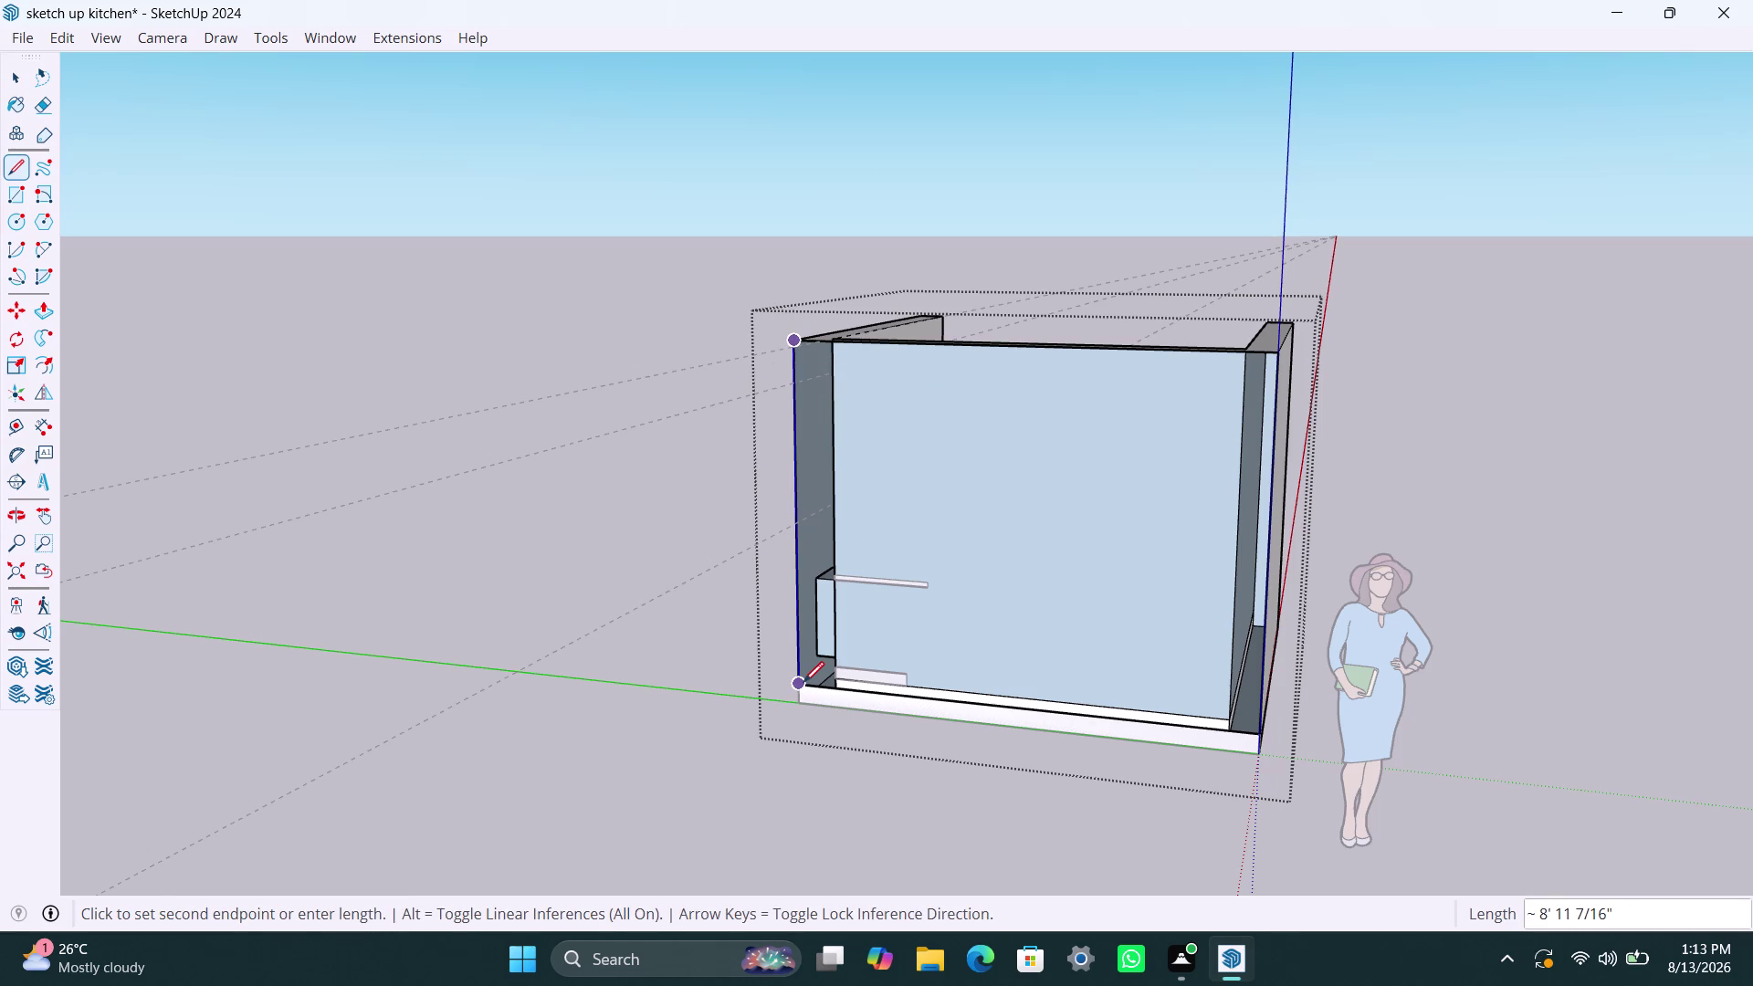
click(804, 681)
click(1268, 732)
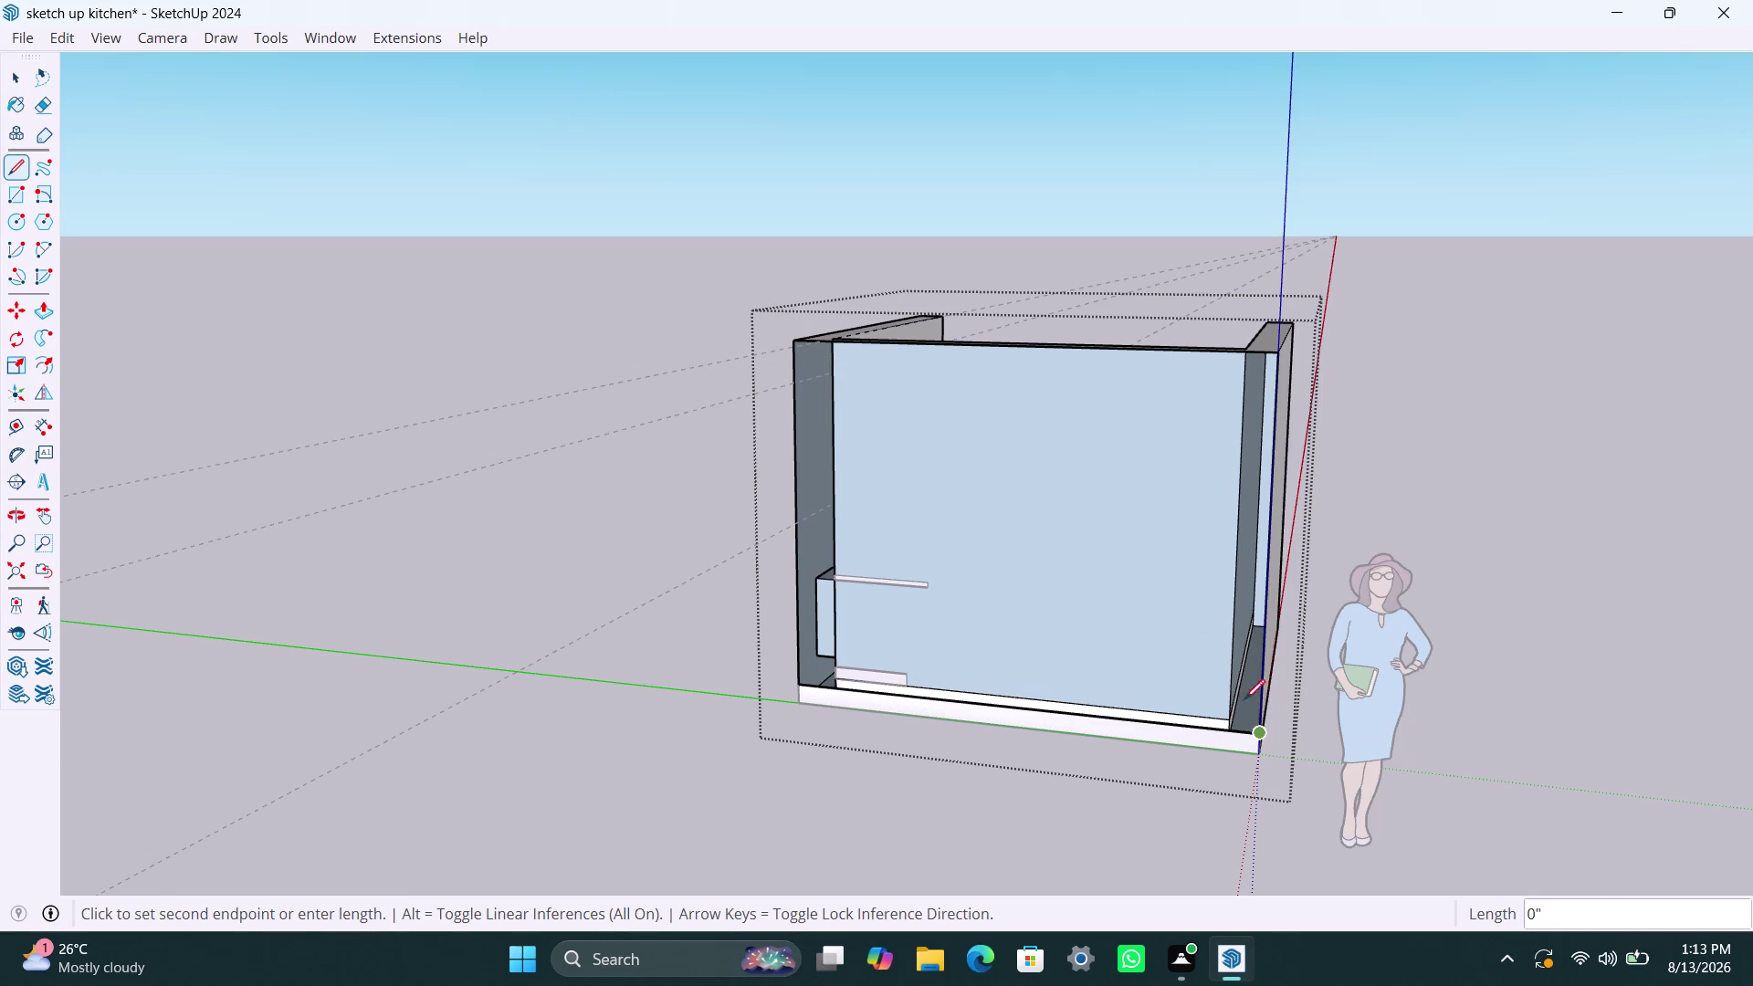
click(1274, 351)
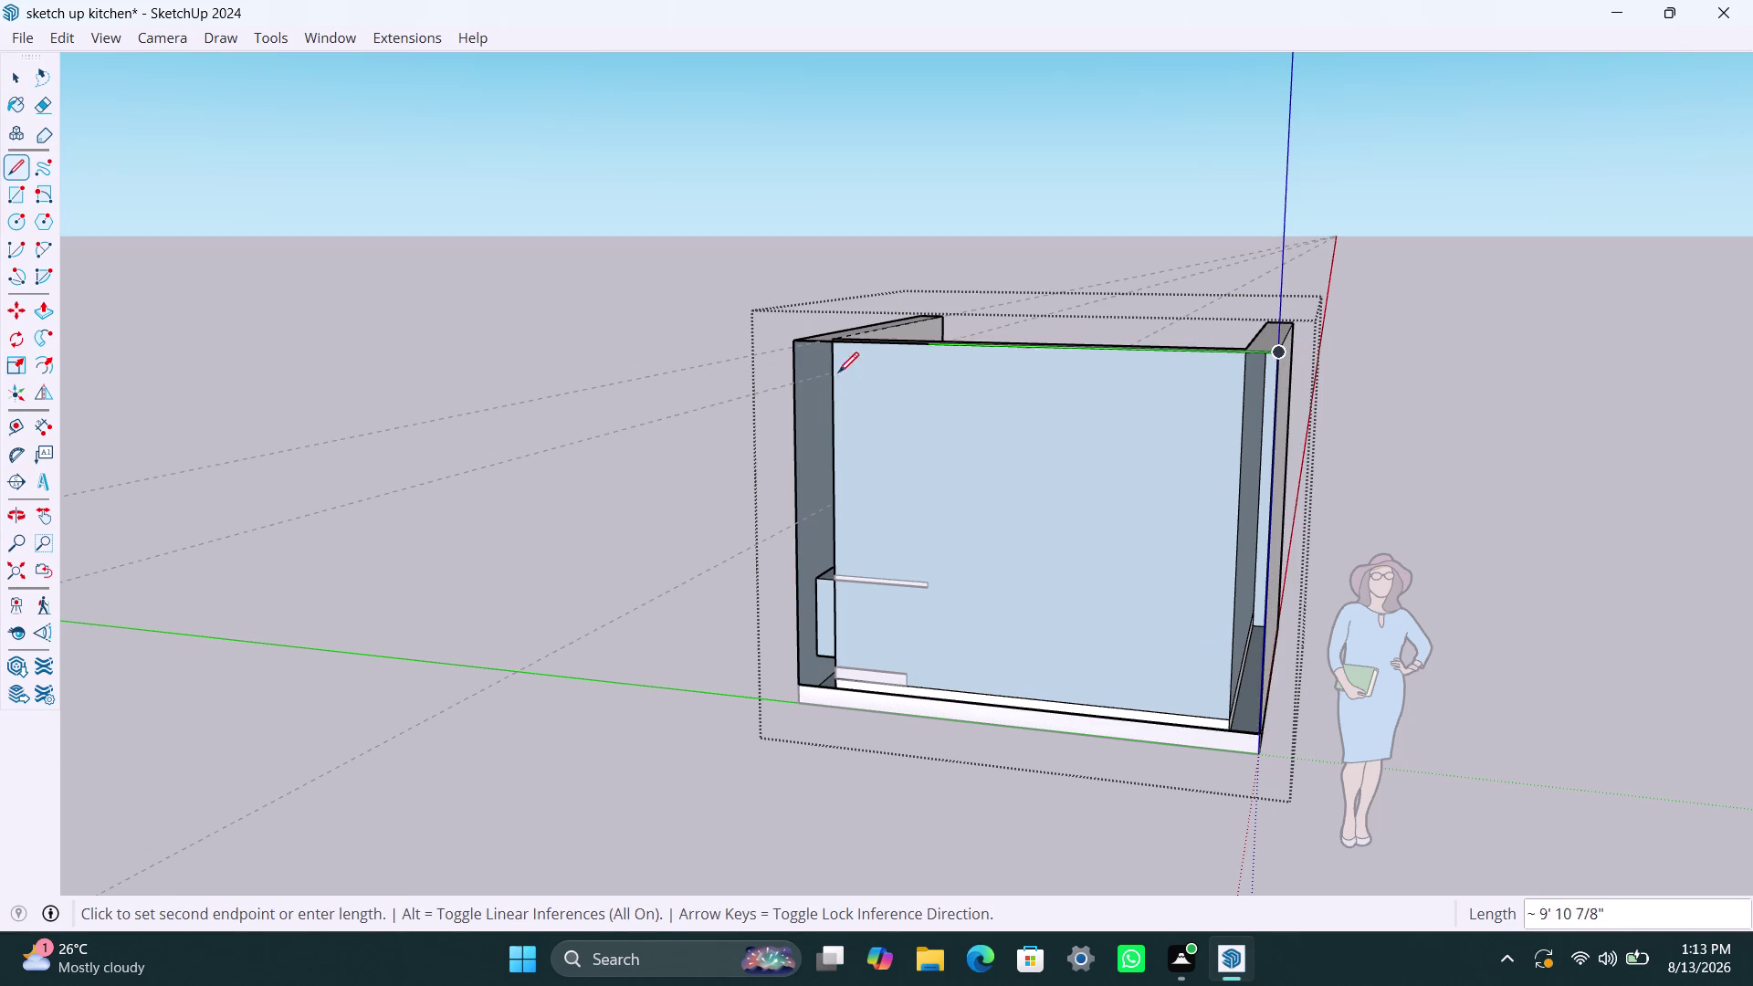
click(792, 338)
key(space)
Orbit around the room to view the cabinets inside, then move in toward the back wall.
click(1439, 385)
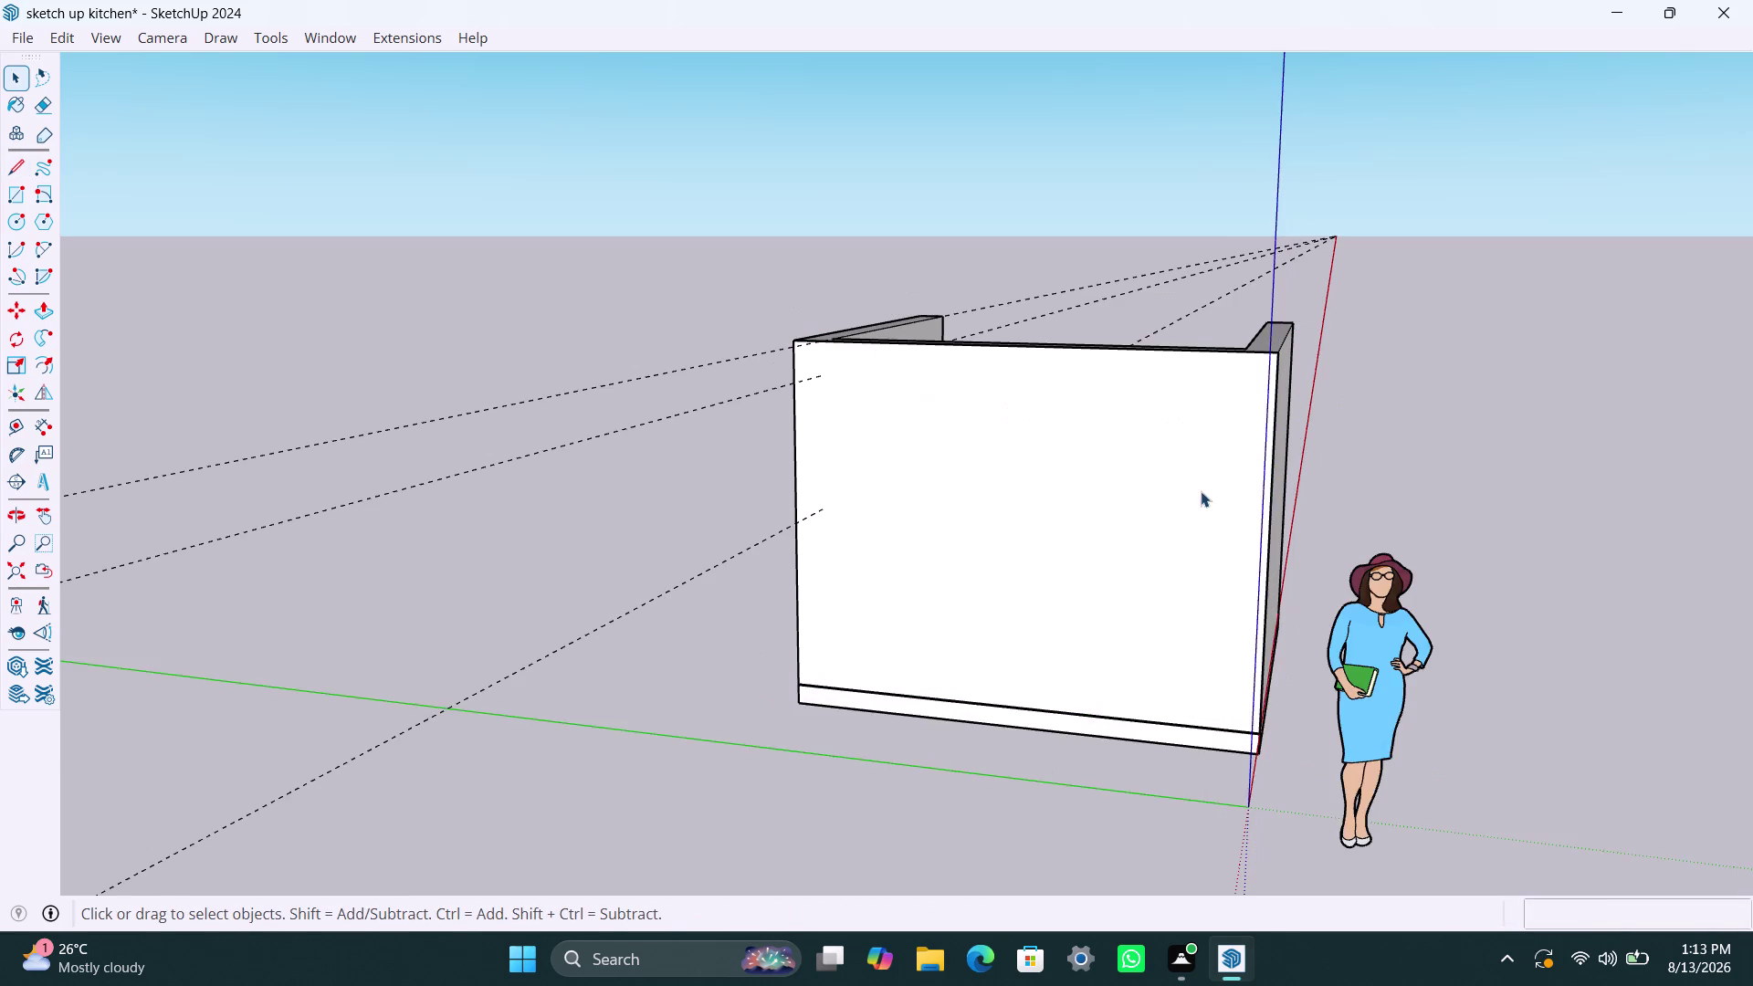
scroll(down, 3)
middle_drag(1195, 520, 859, 615)
click(990, 533)
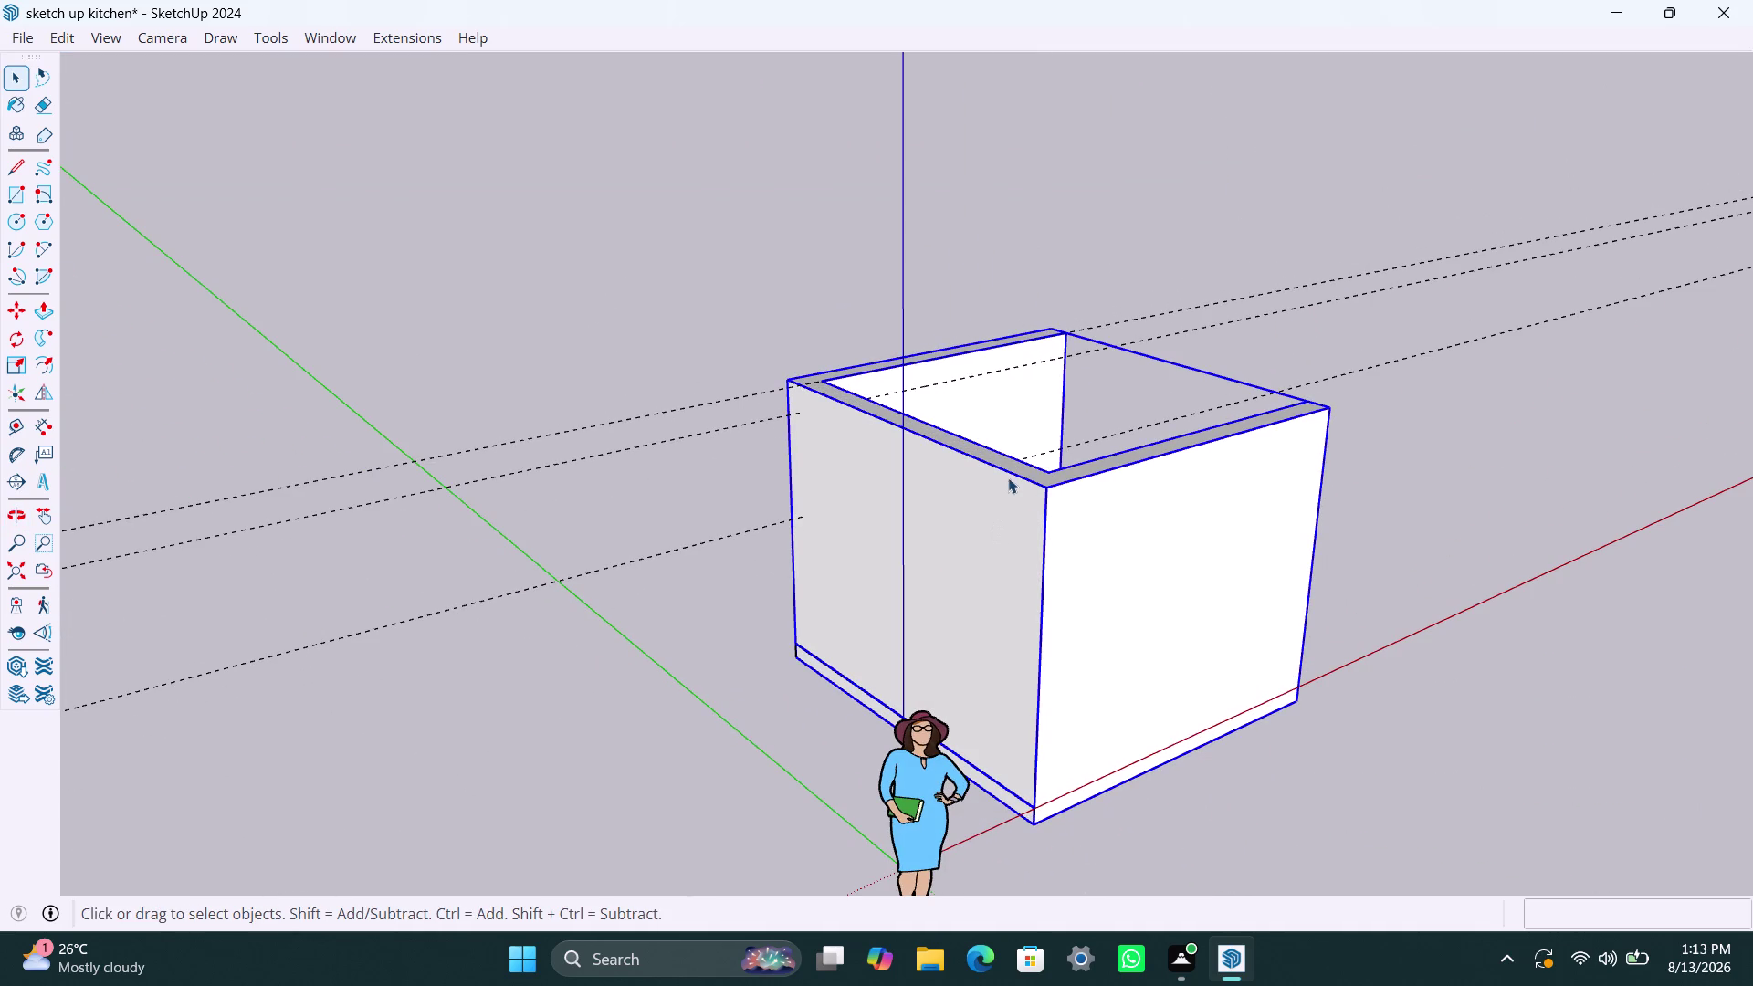
scroll(down, 3)
middle_drag(1208, 609, 523, 644)
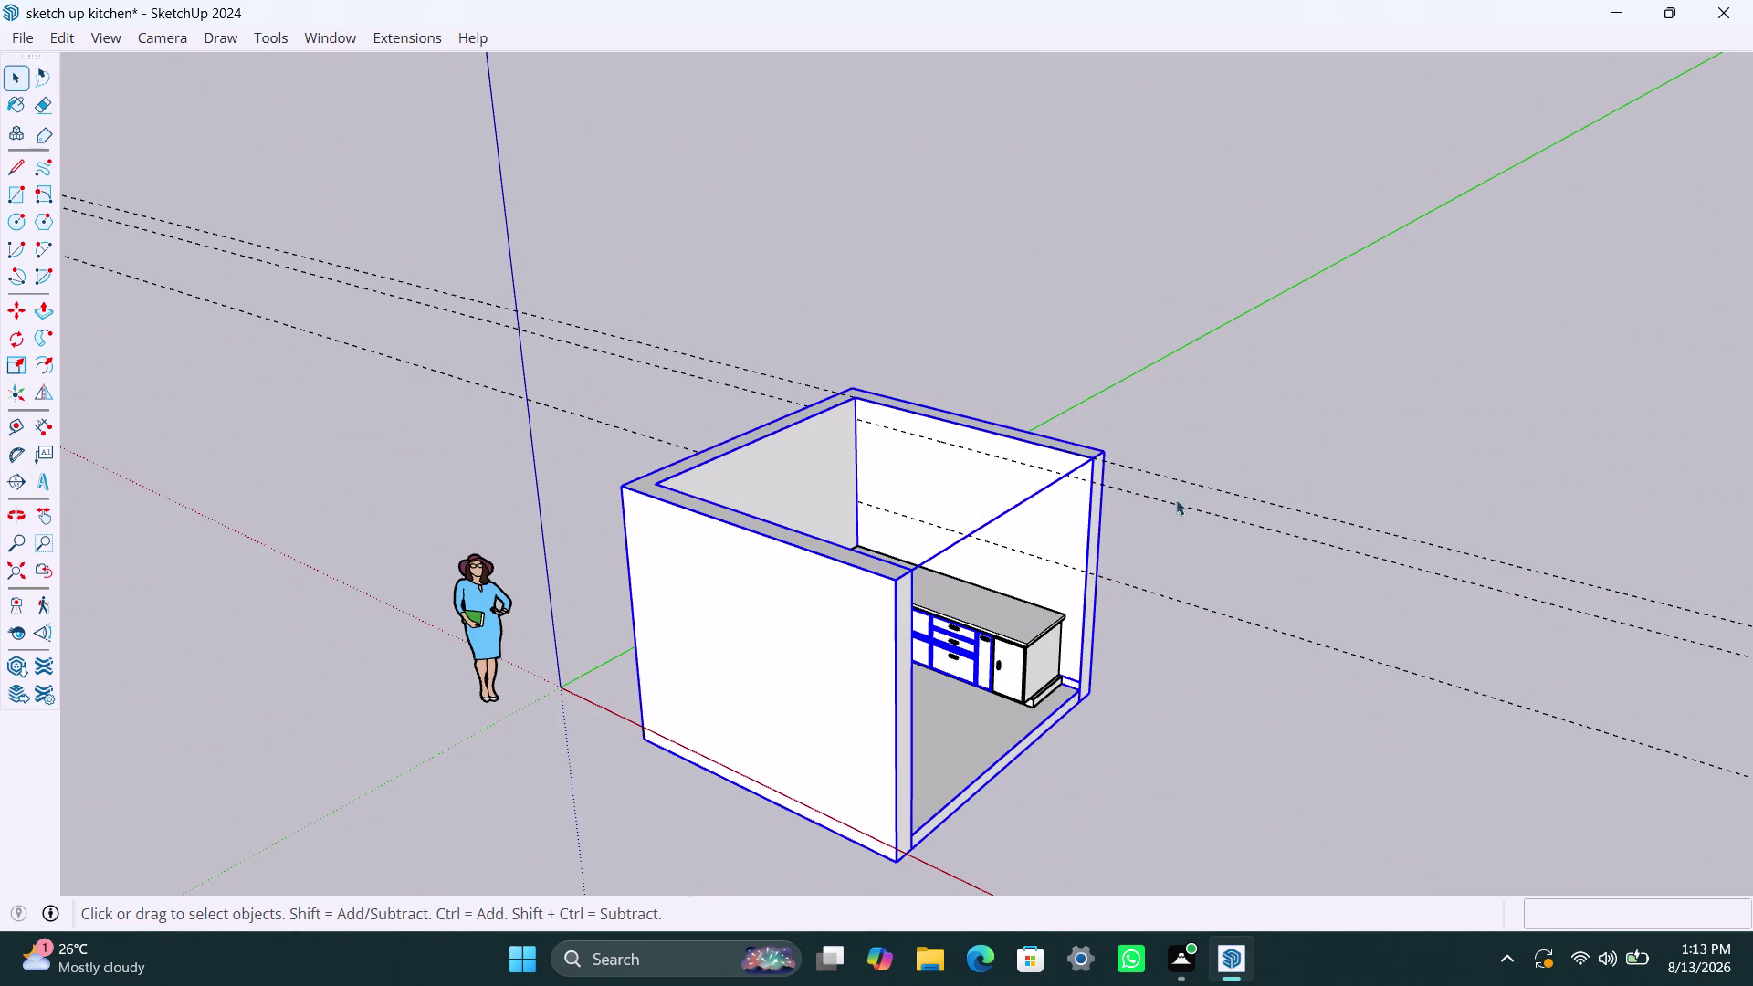
click(1232, 330)
scroll(up, 3)
scroll(up, 3)
middle_drag(990, 653, 1204, 690)
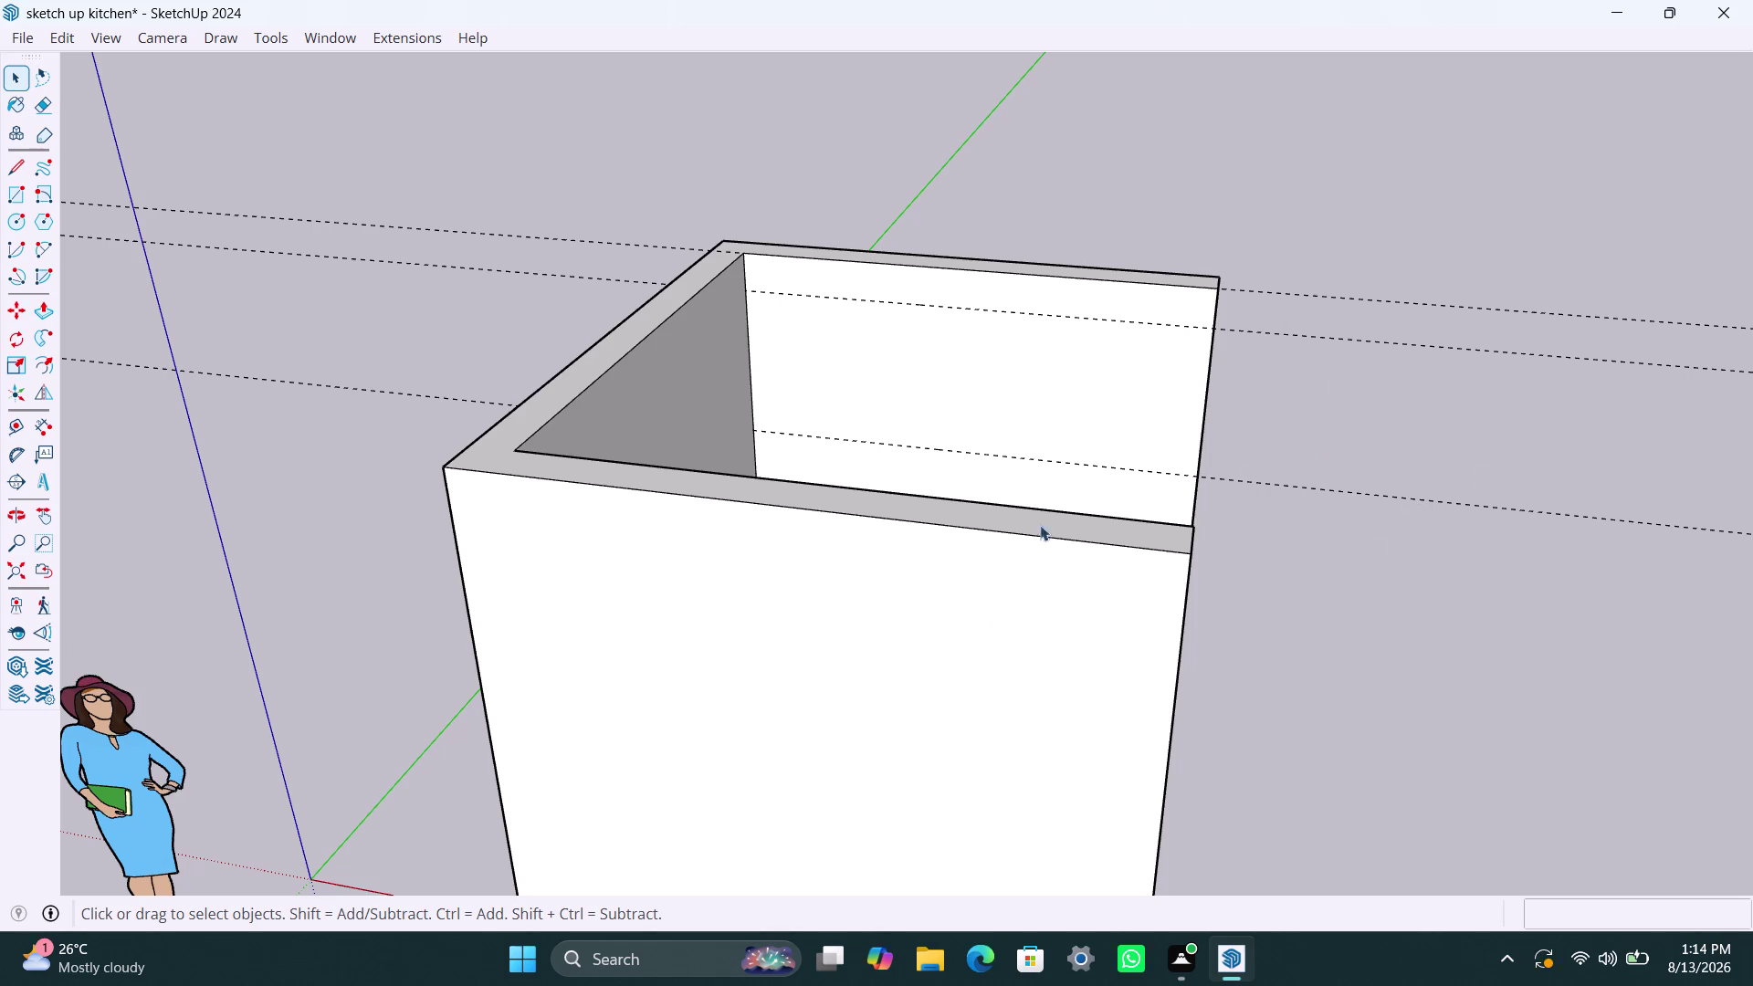
middle_drag(767, 475, 939, 587)
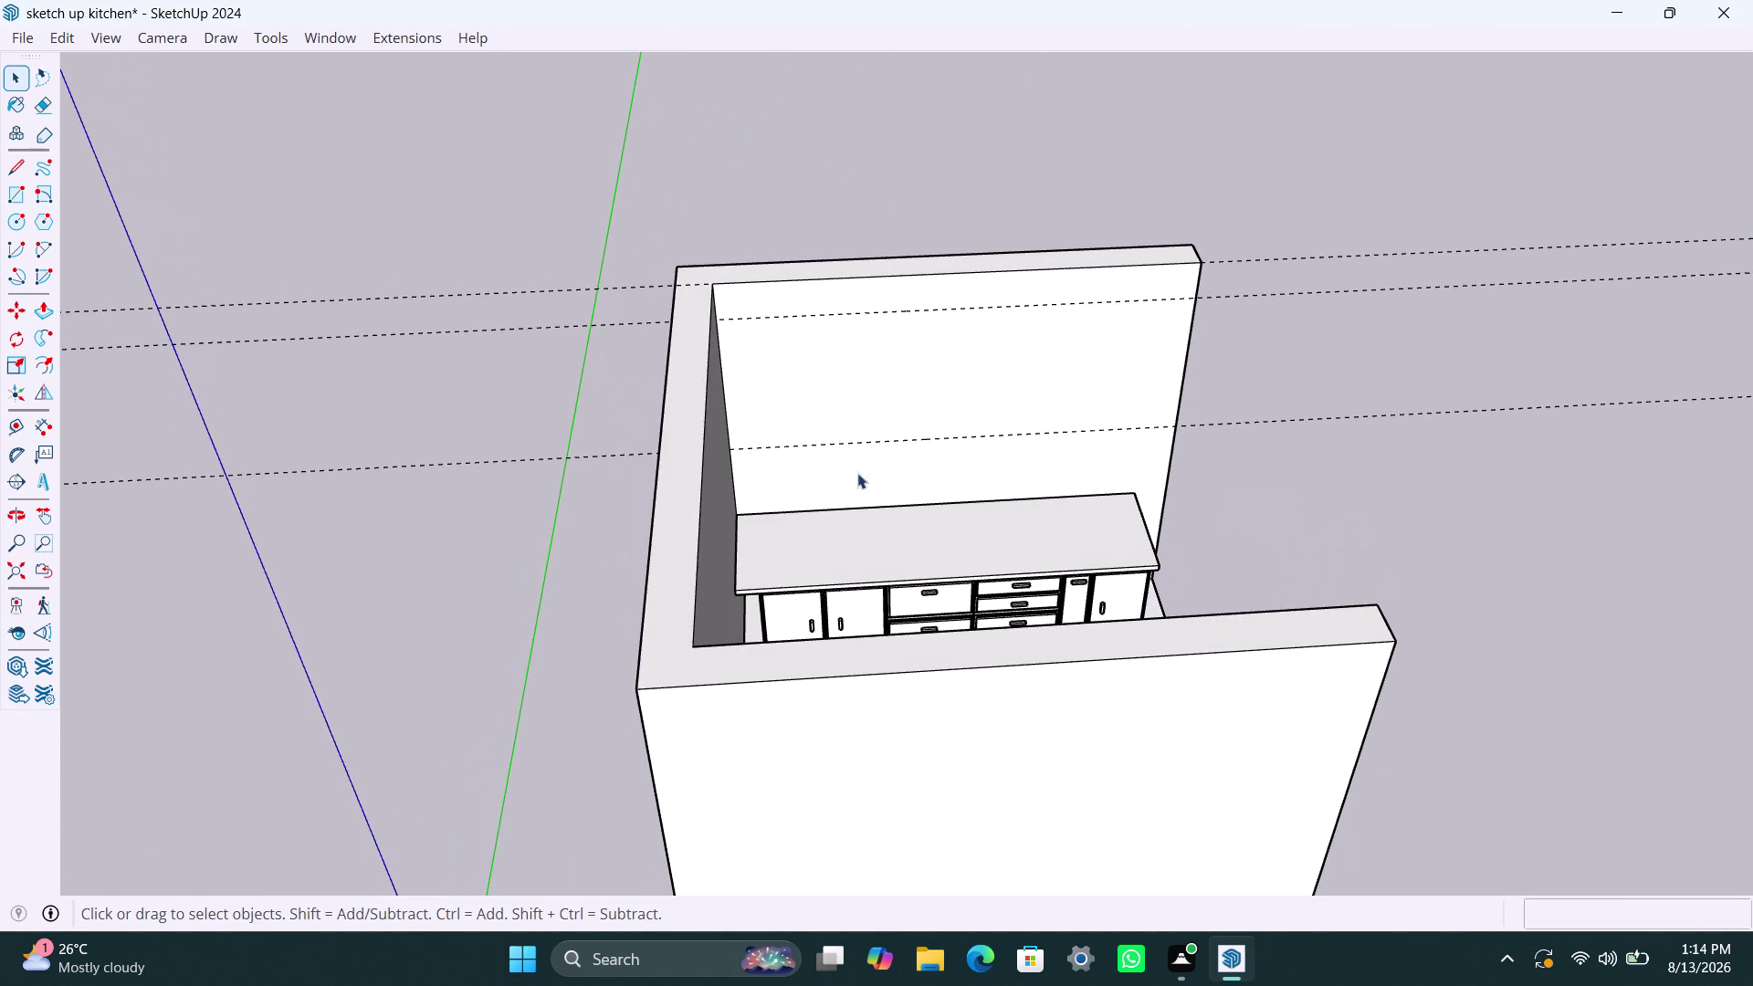
middle_drag(990, 545, 922, 559)
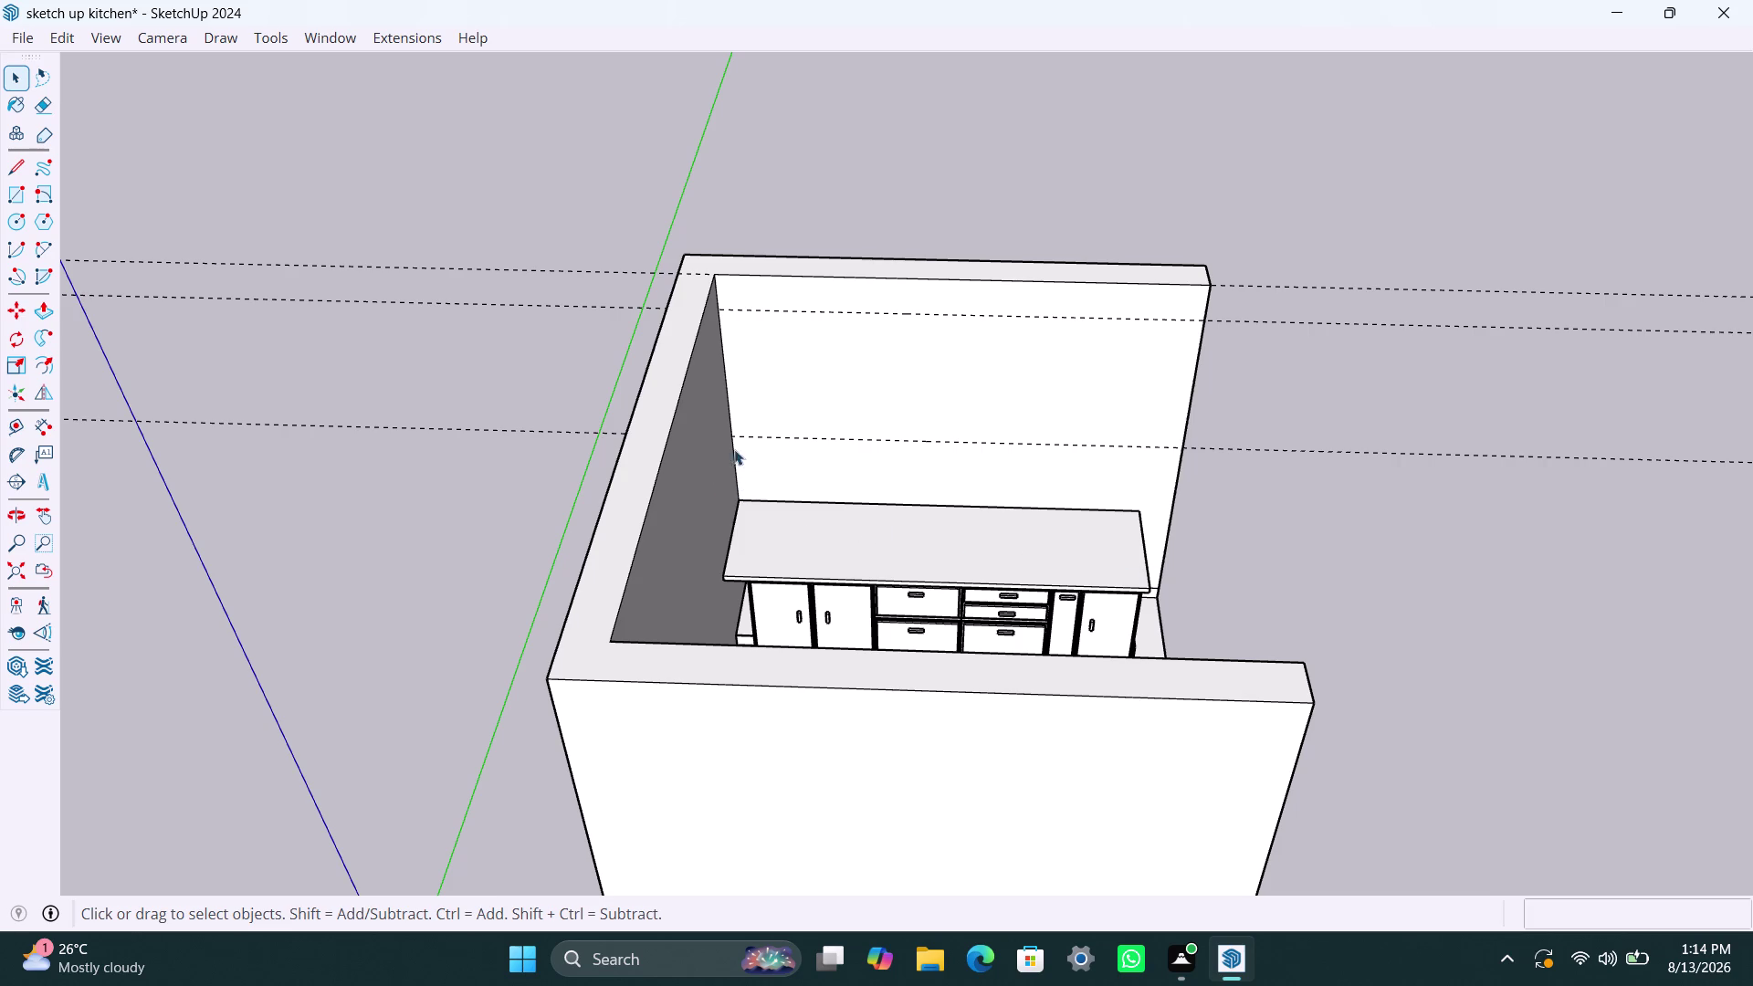
Place a vertical guide 125mm in from the side wall edge.
key(t)
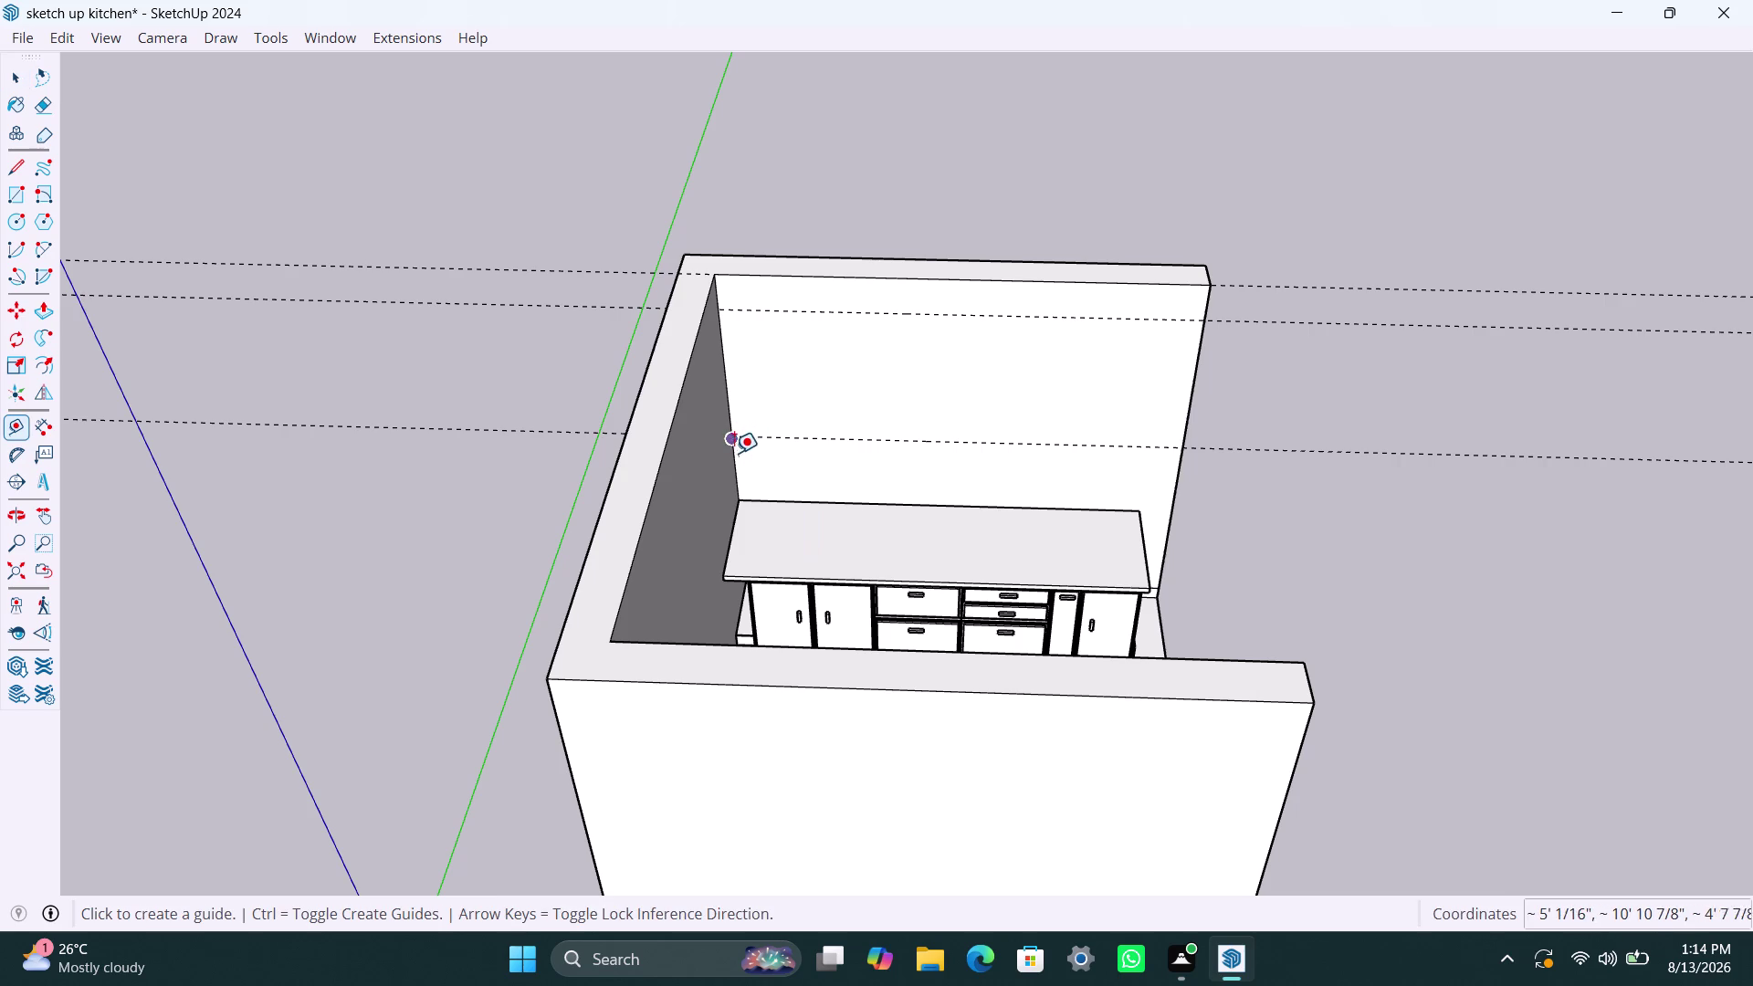
click(738, 463)
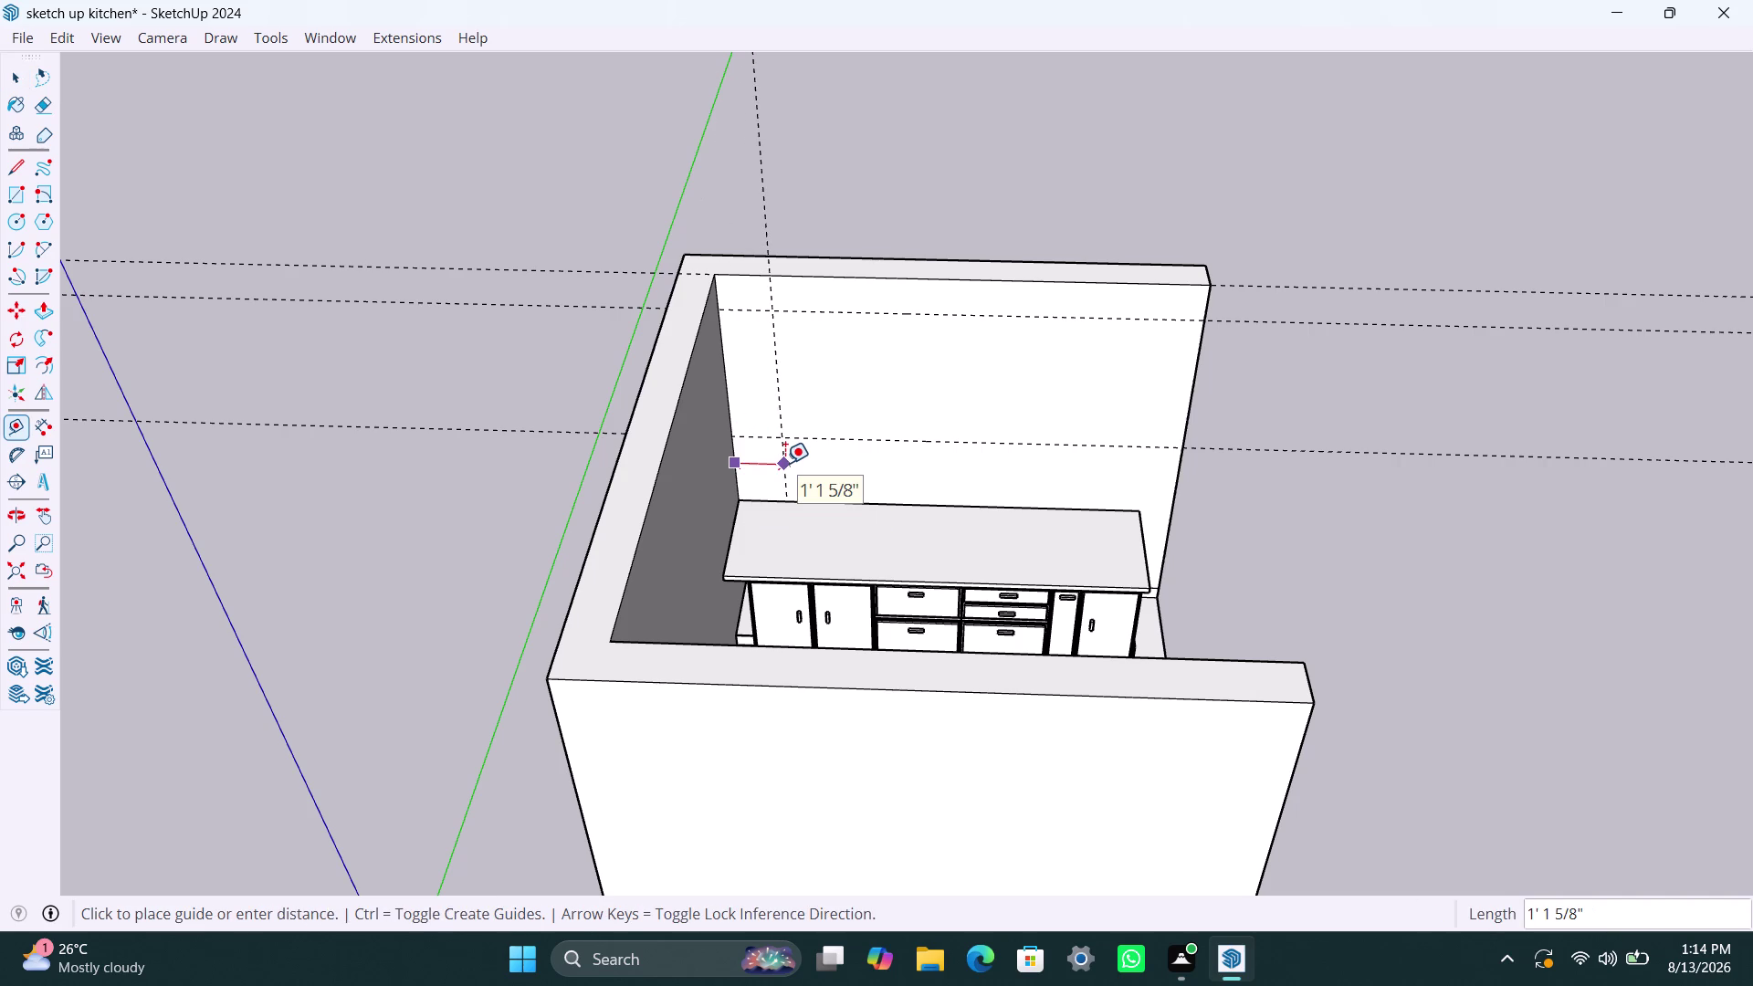
text(125m)
text(m)
key(Return)
key(space)
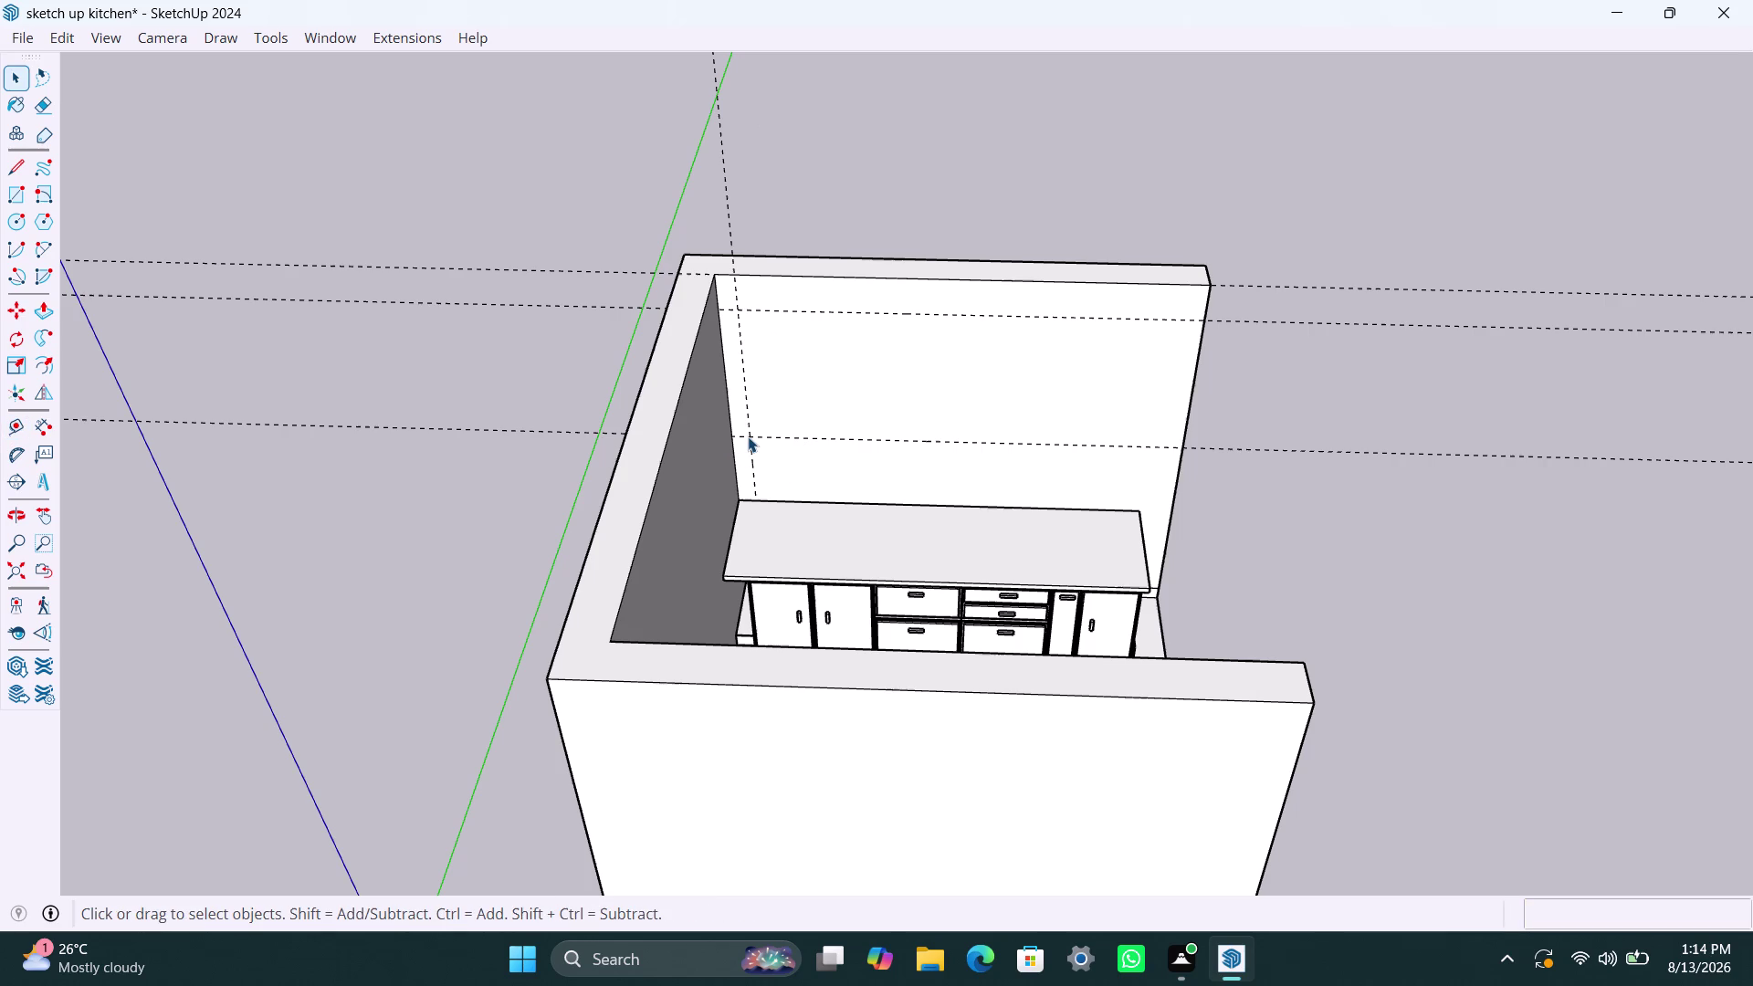
Draw the backsplash rectangle from the guide to the countertop's back corner and select it.
key(r)
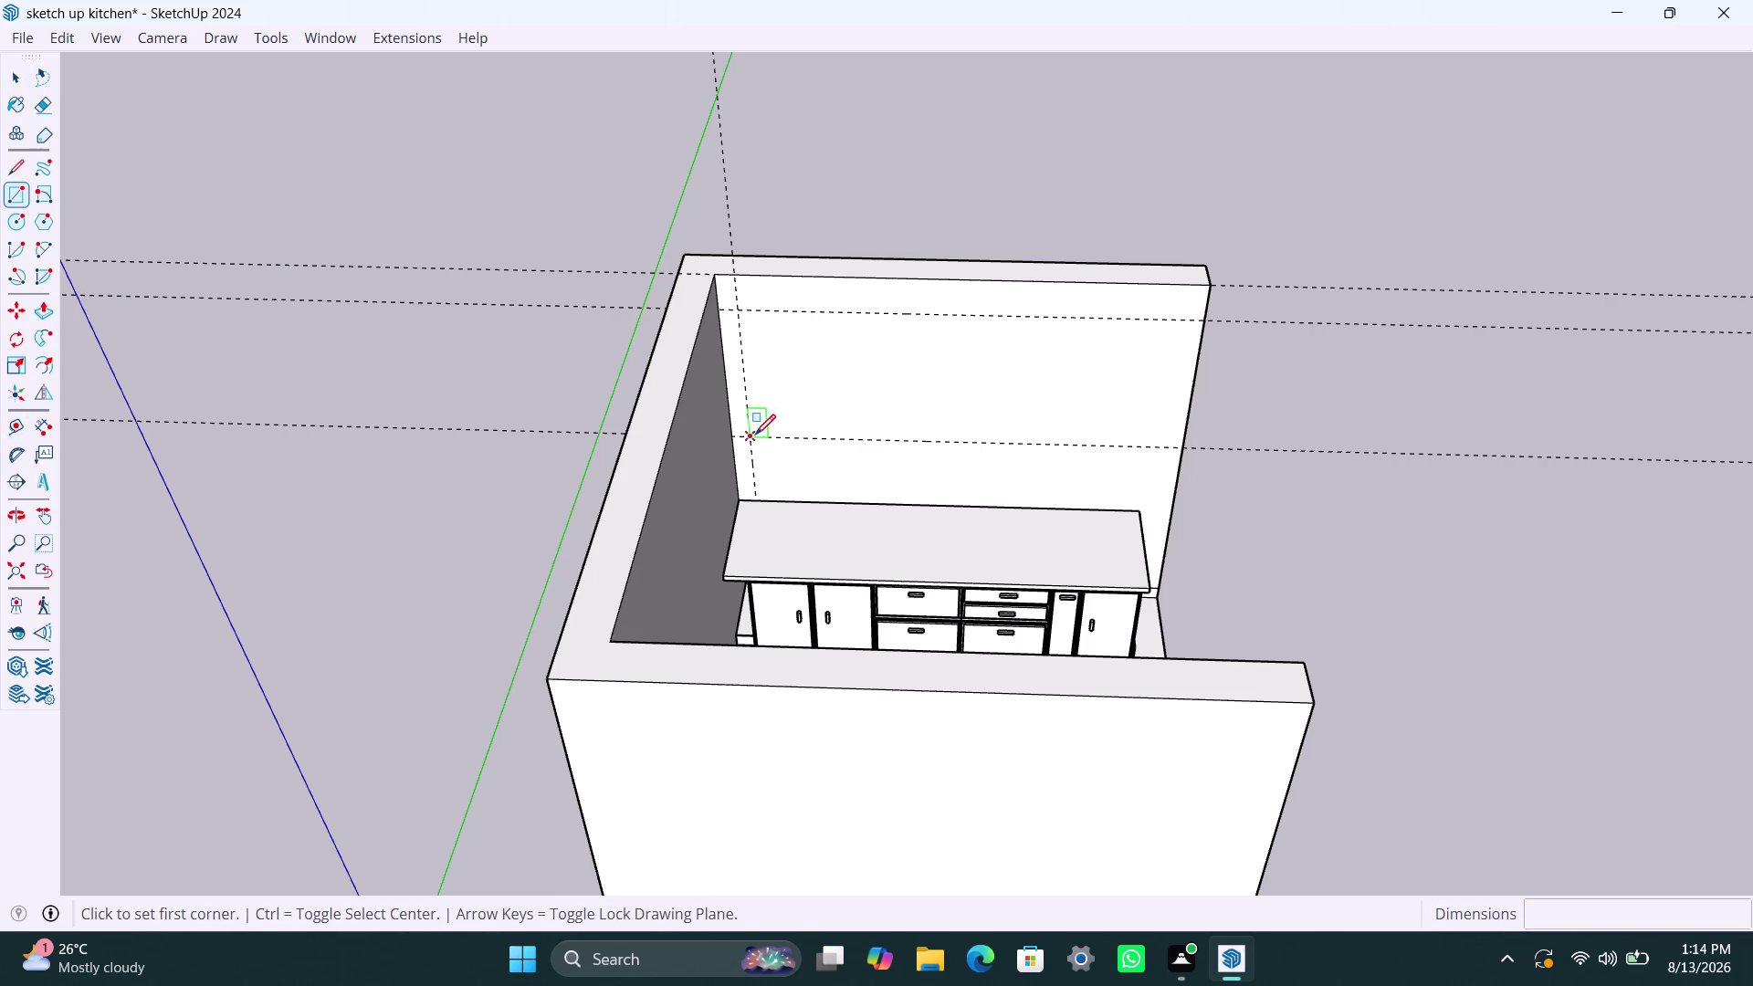
click(755, 435)
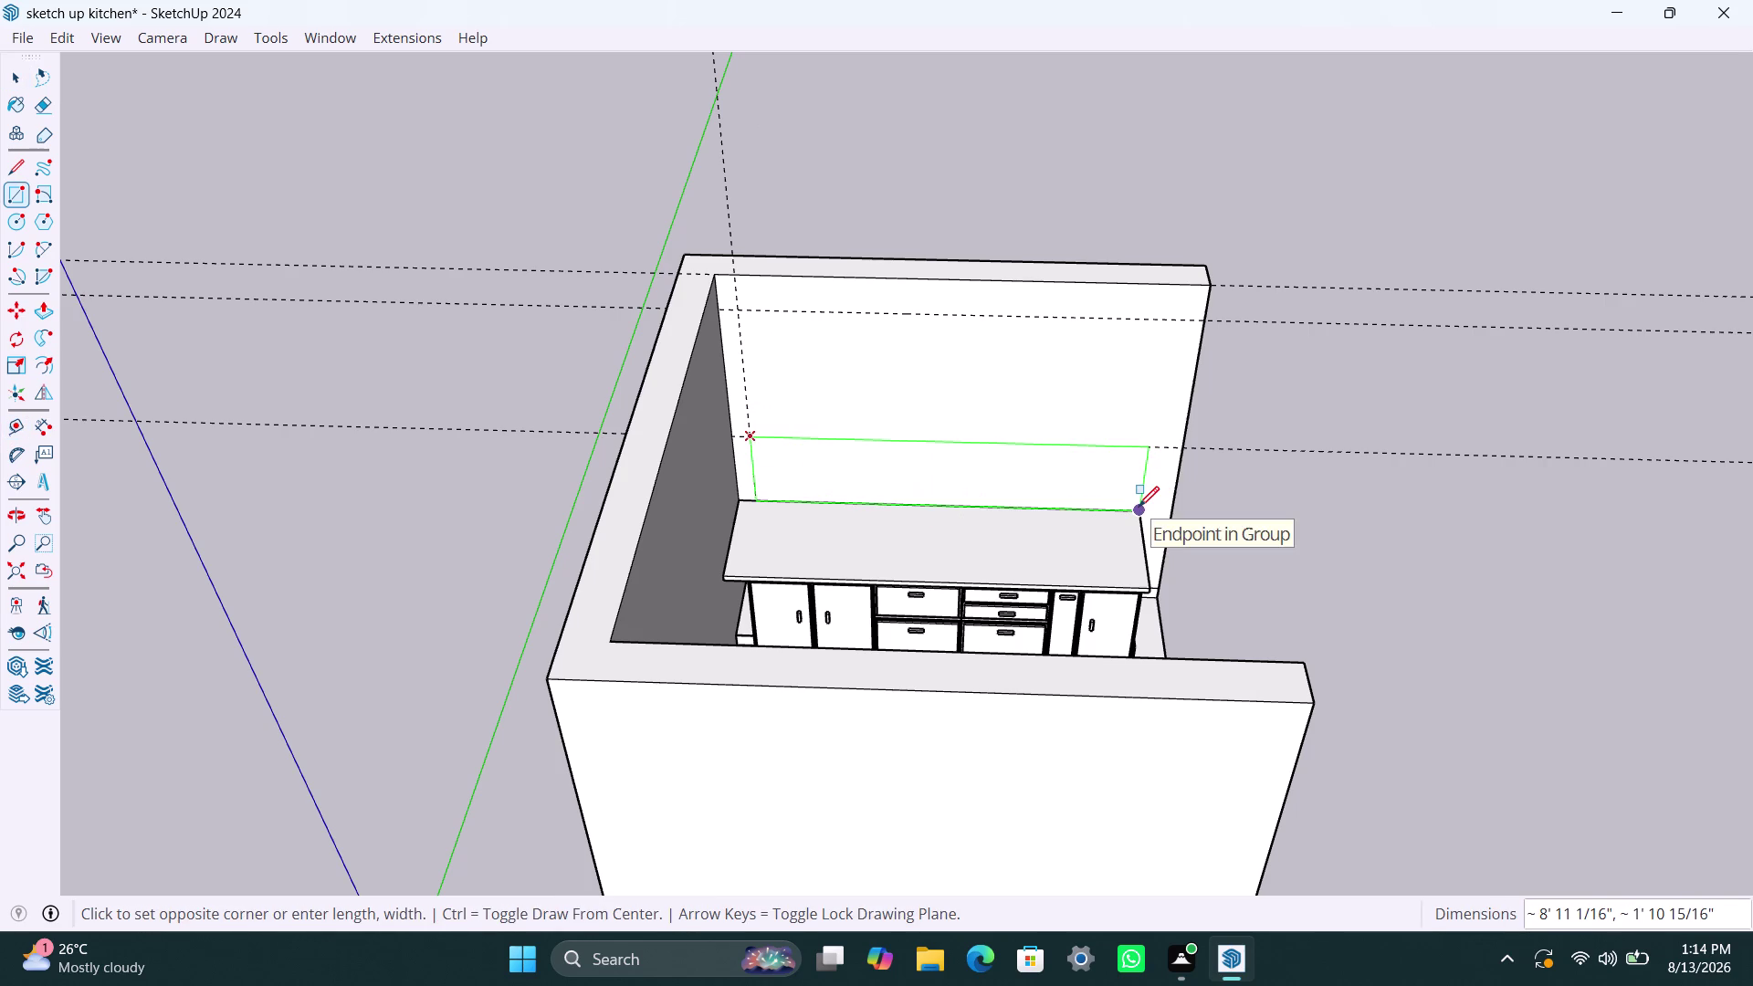
click(1139, 507)
key(space)
double_click(1036, 495)
click(1032, 491)
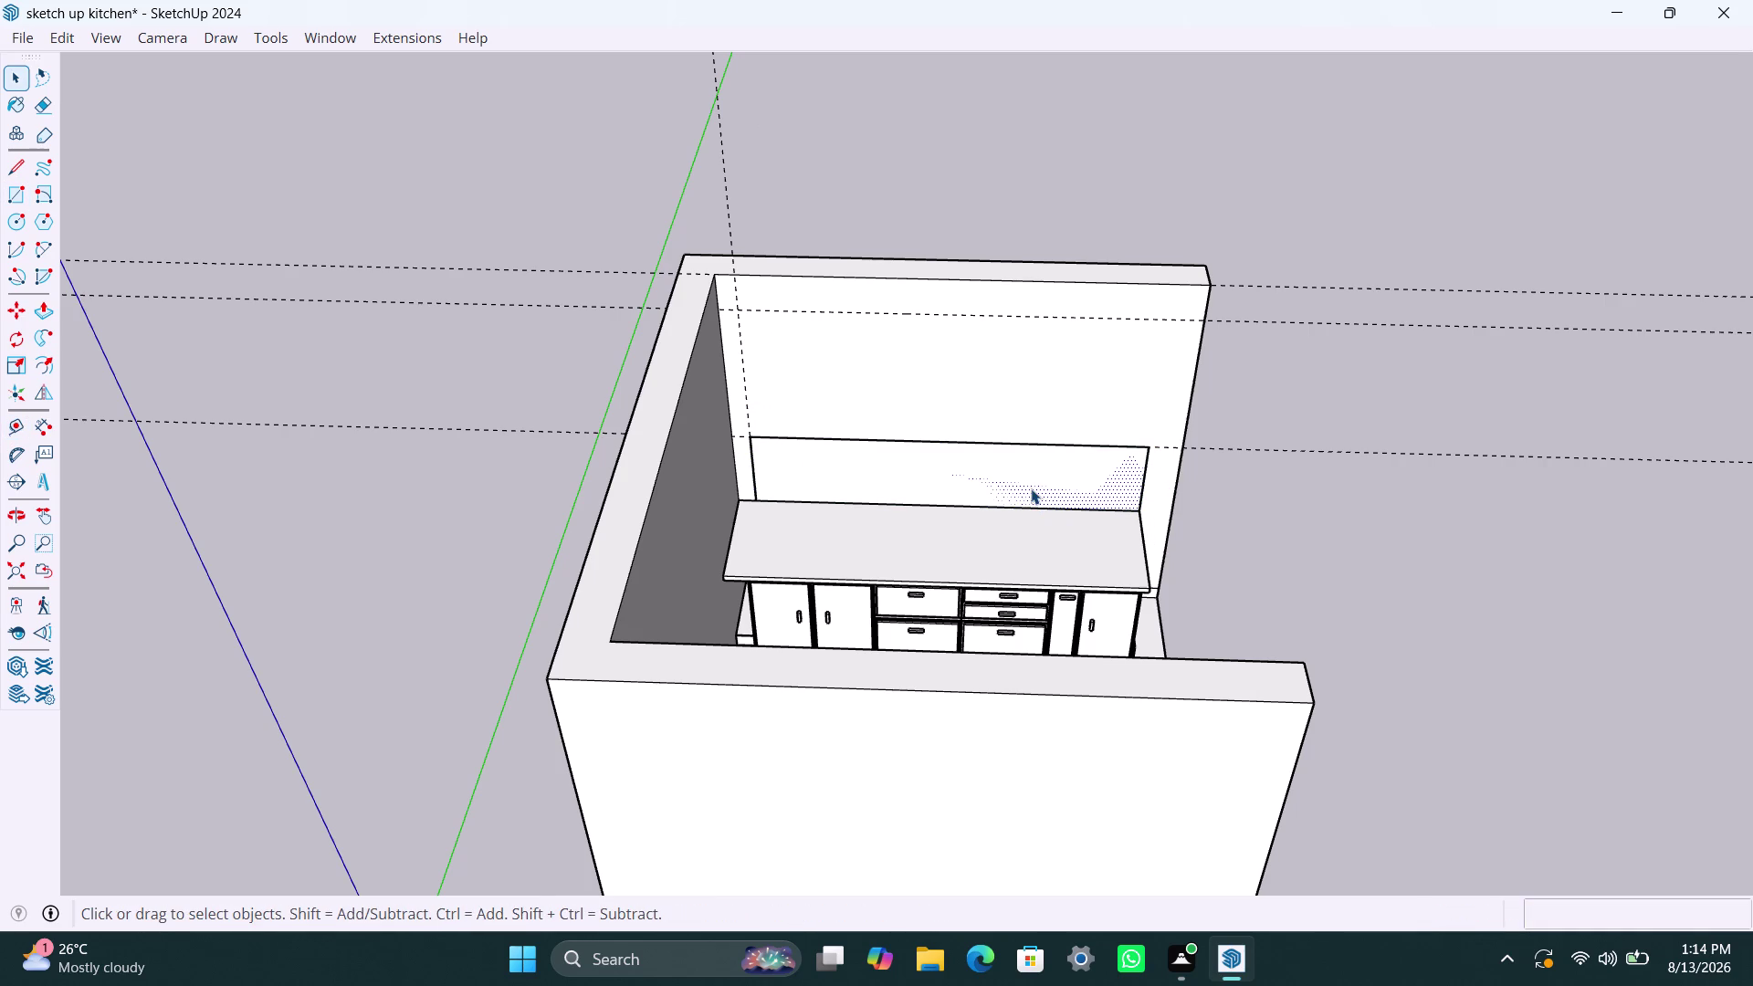
click(1031, 486)
triple_click(1029, 484)
right_click(1029, 484)
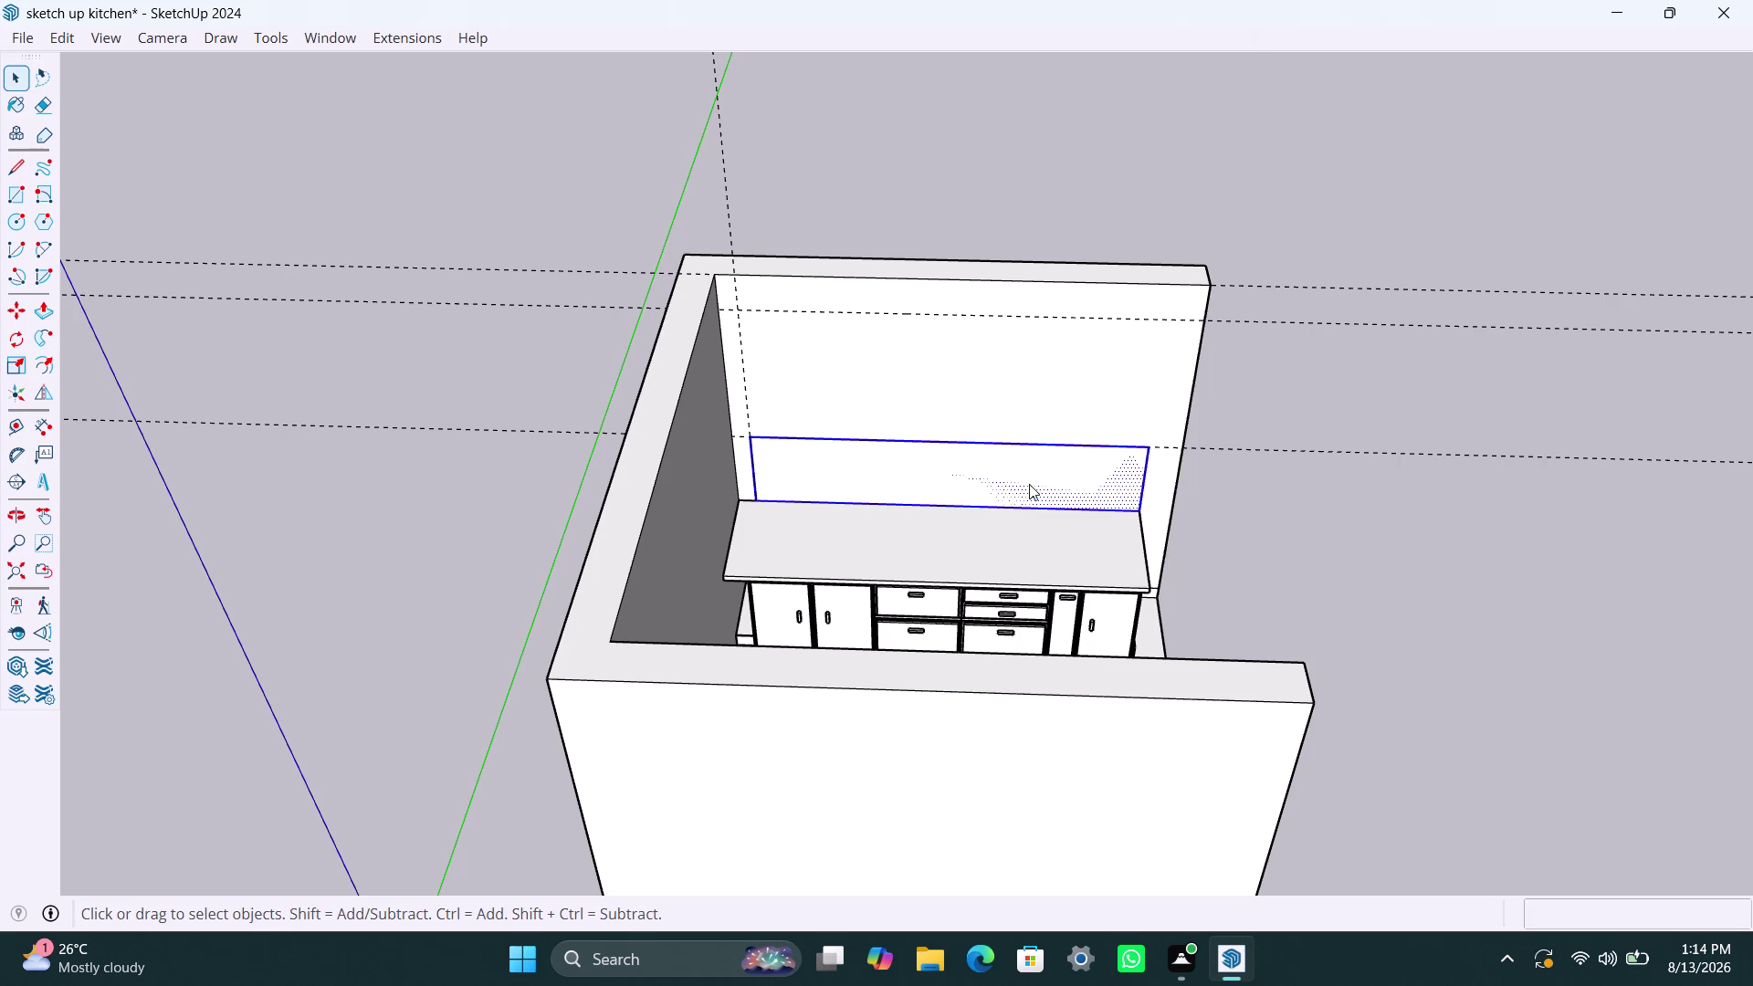
click(1126, 228)
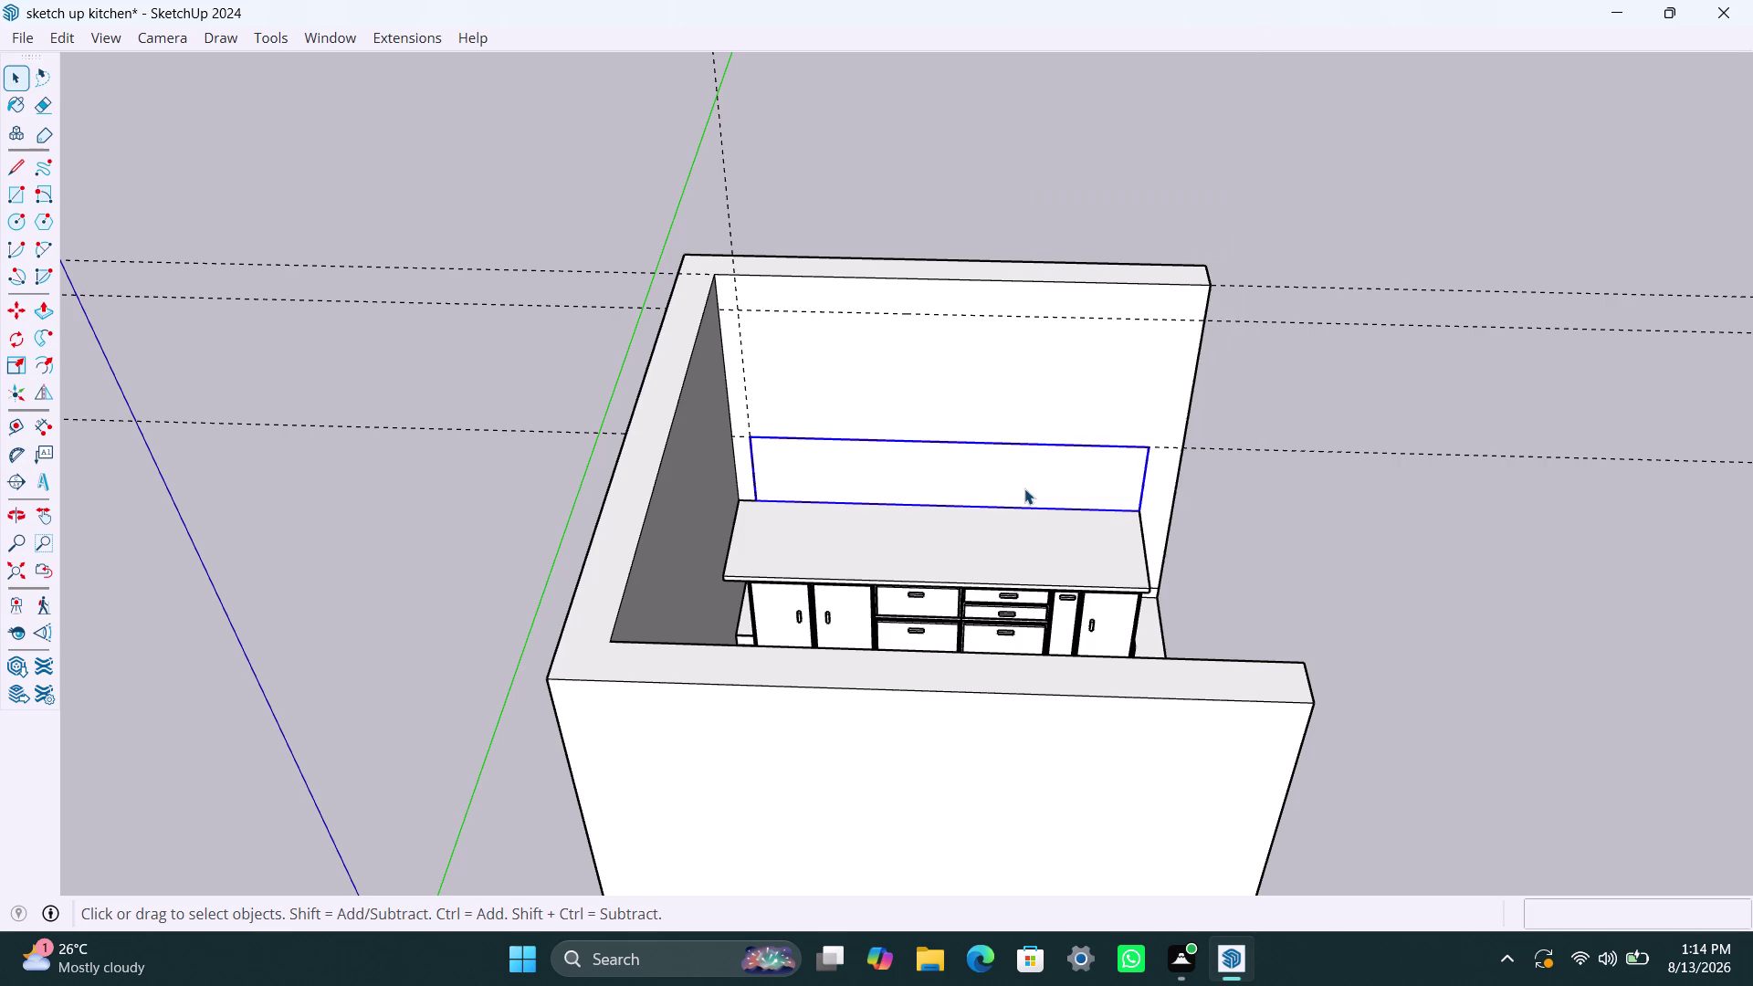
Push/pull the backsplash rectangle 2" out from the back wall.
double_click(1025, 488)
click(1025, 485)
key(p)
click(1025, 486)
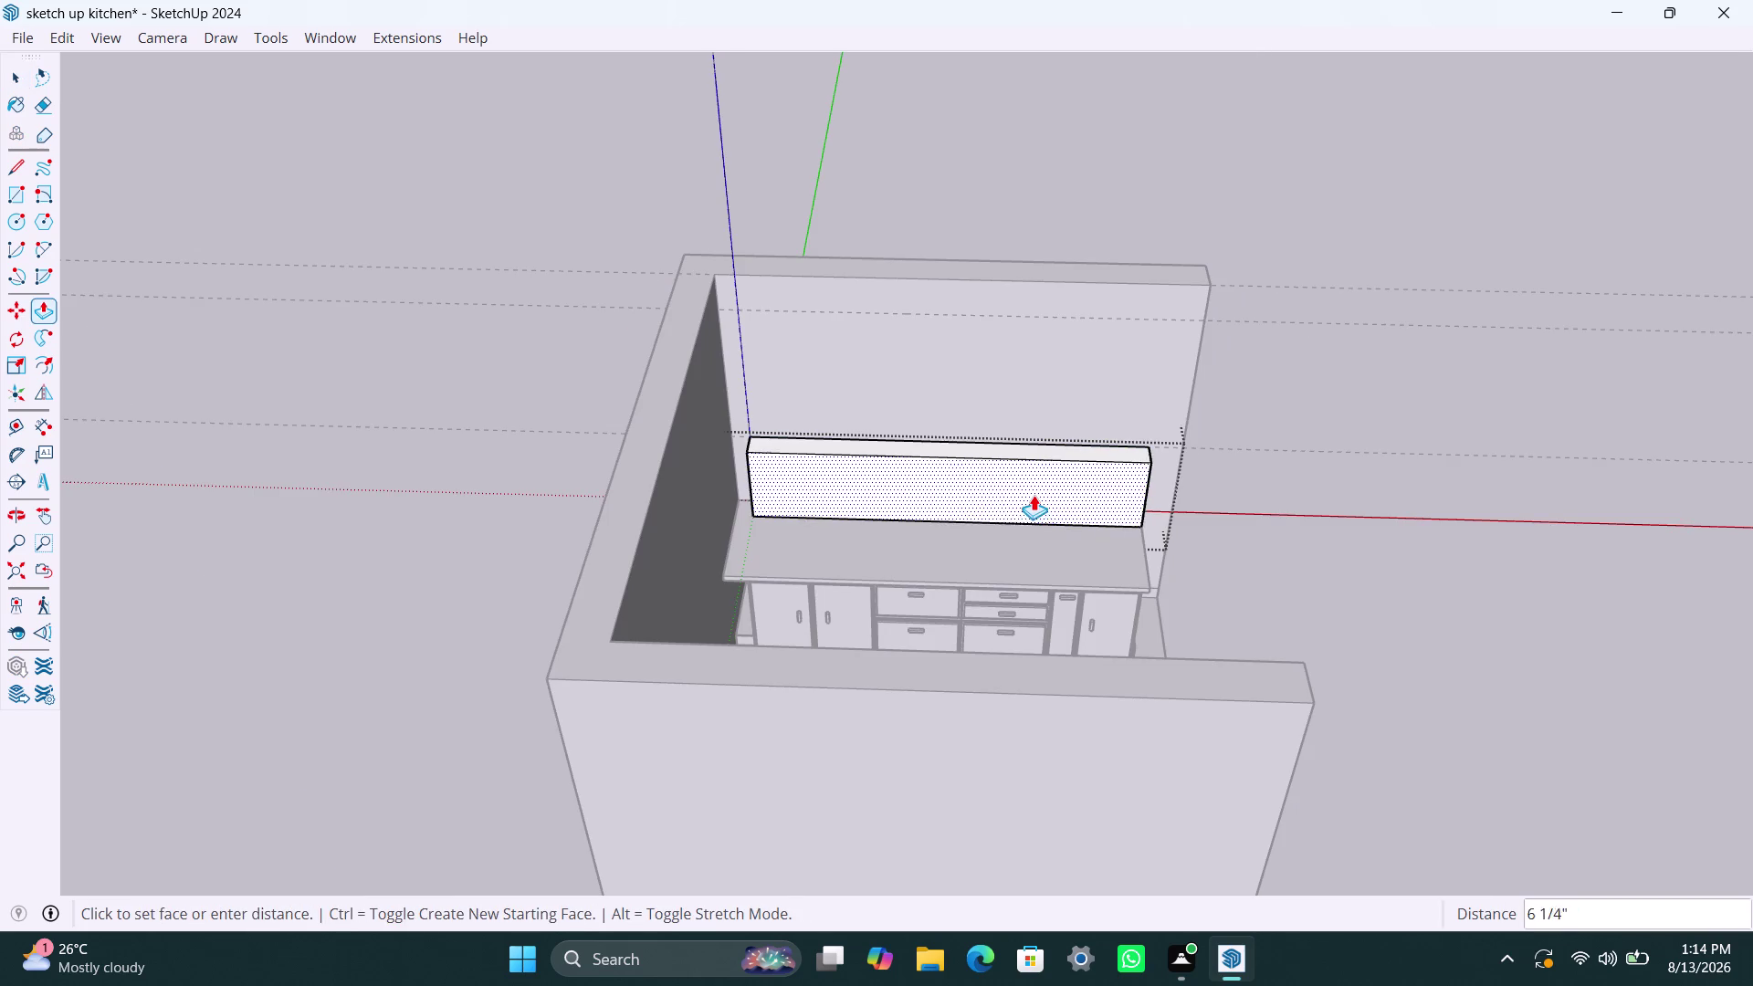
text(2")
key(Return)
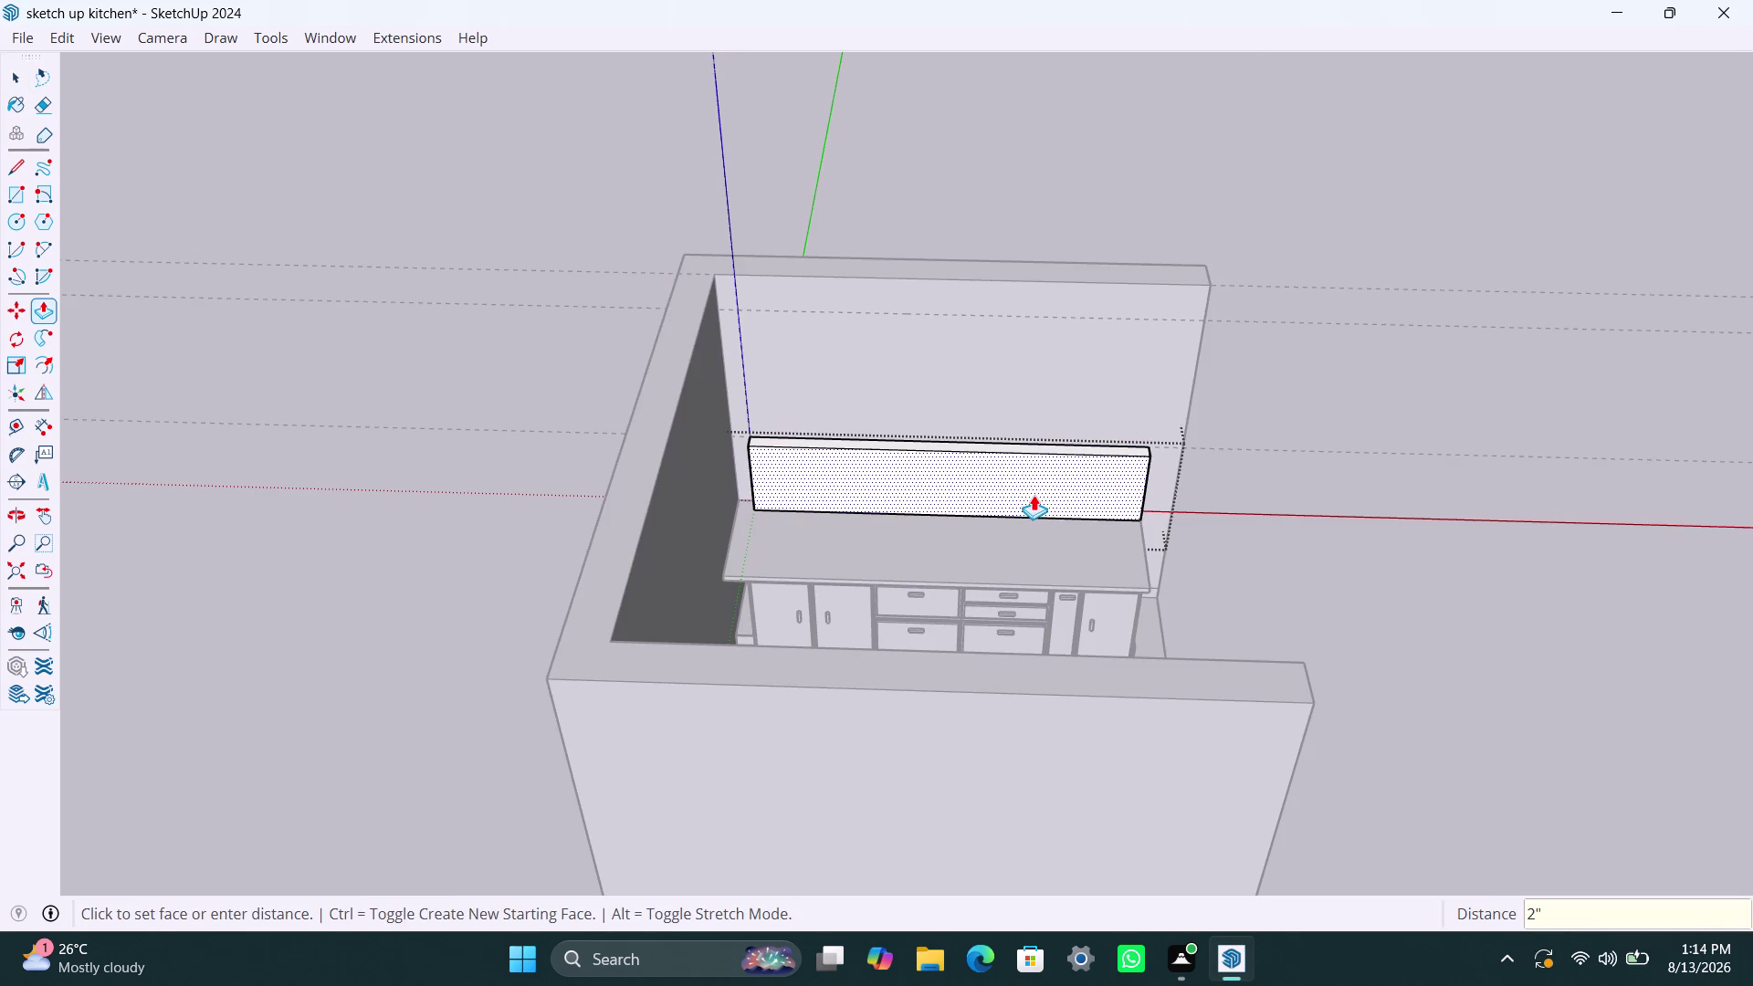
key(space)
drag(1295, 391, 1303, 384)
key(space)
click(1307, 379)
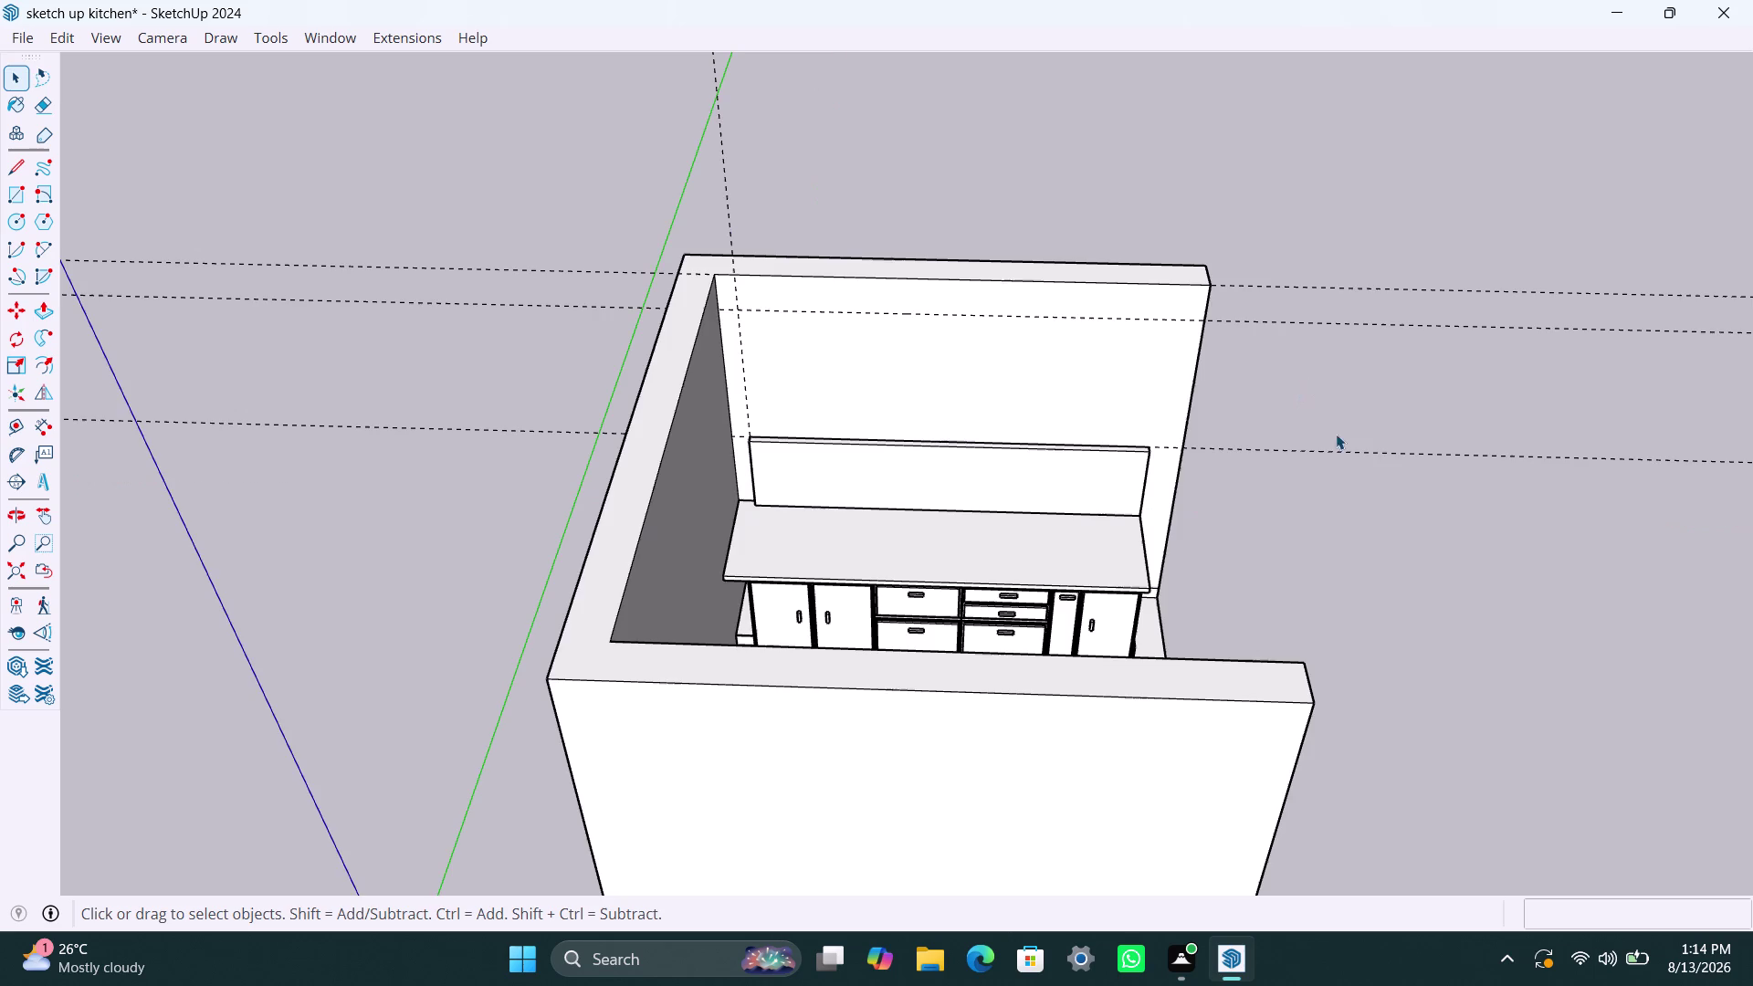
click(1424, 575)
scroll(up, 3)
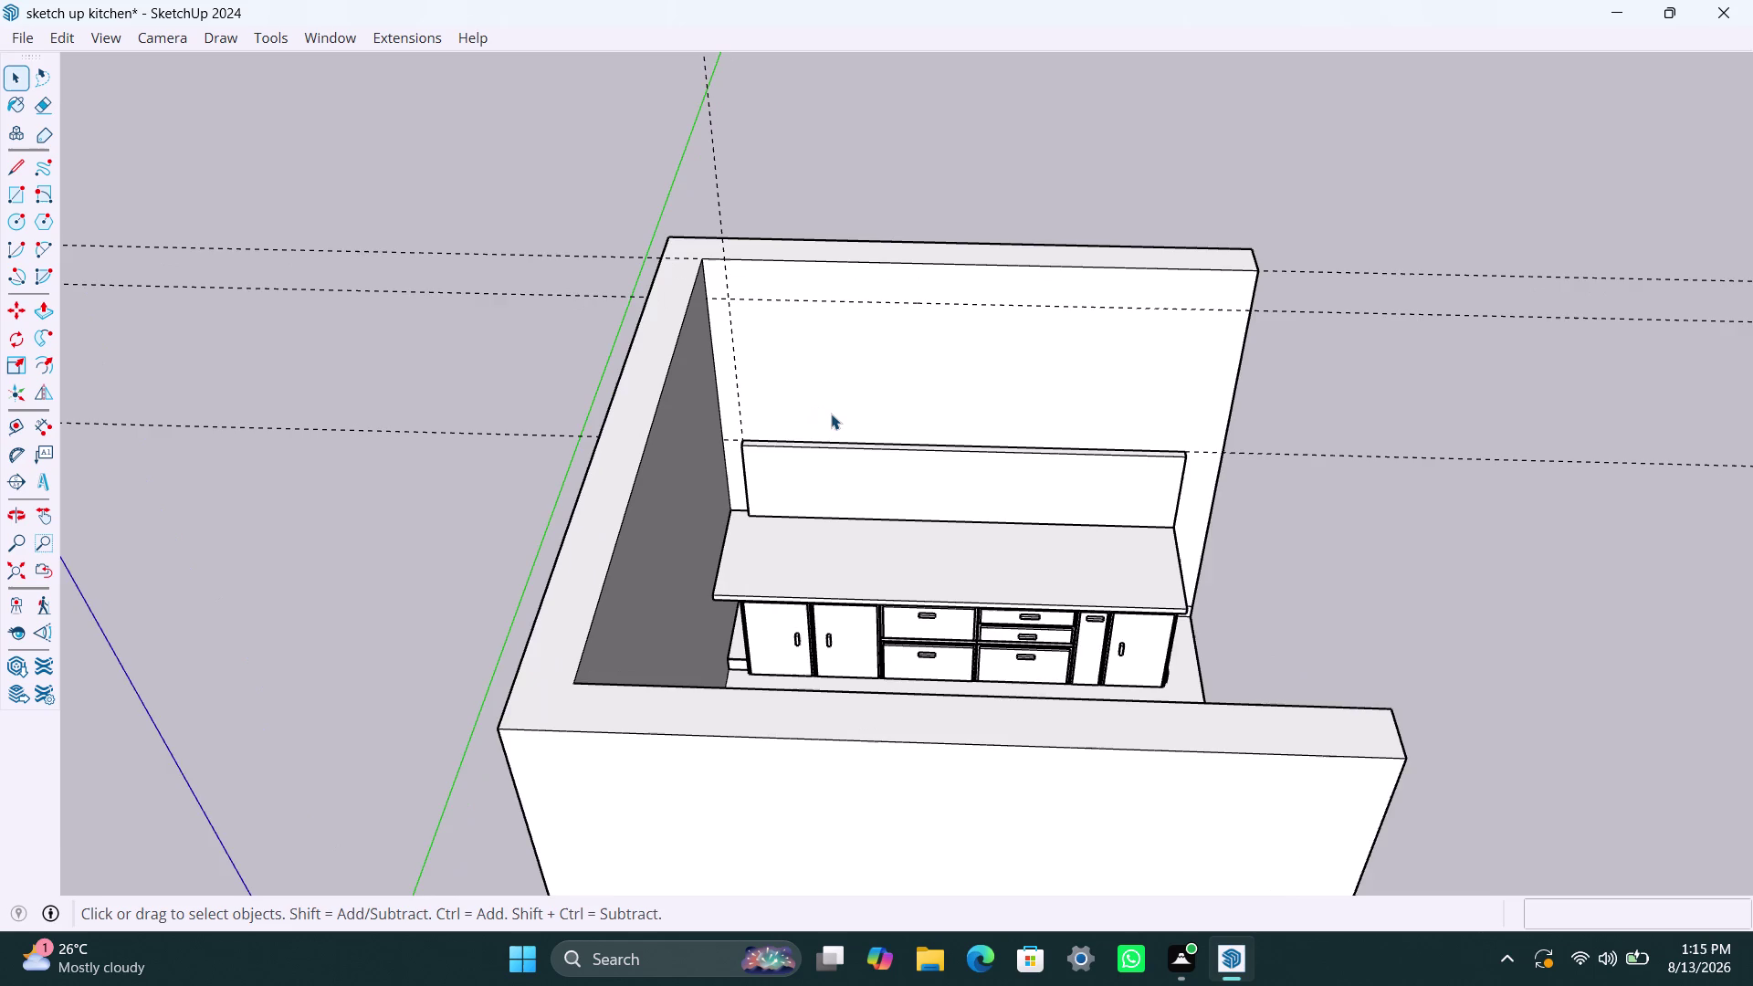
scroll(up, 3)
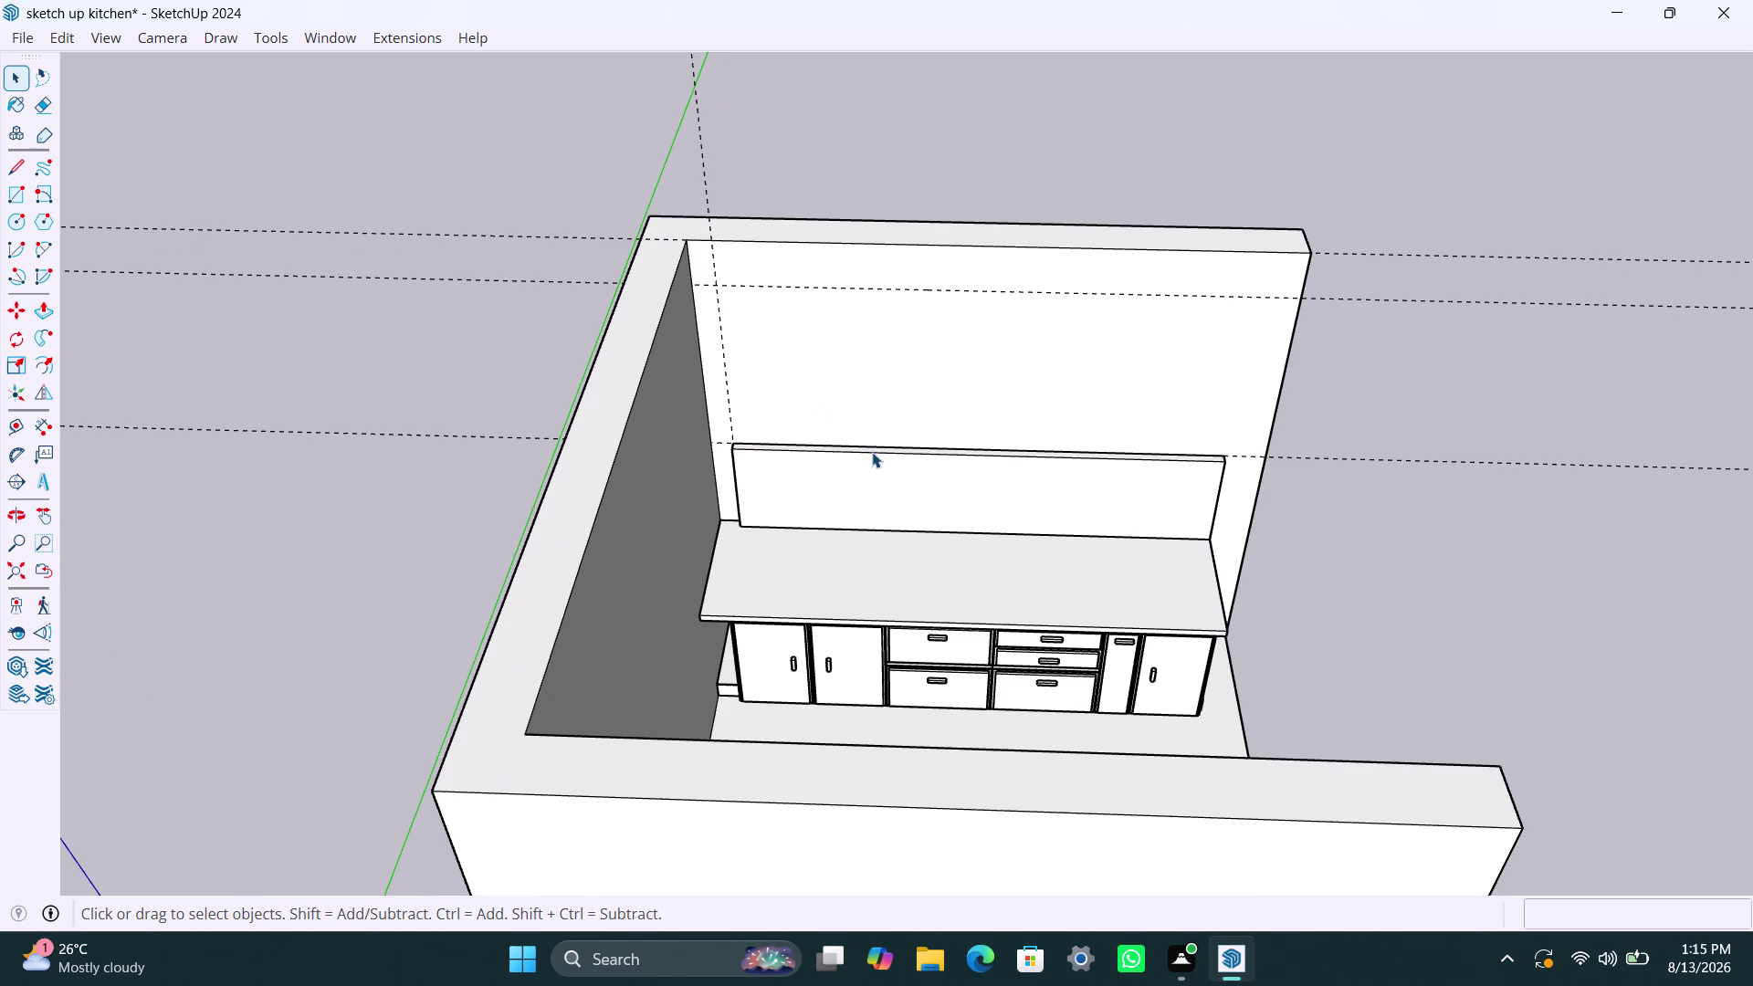
key(t)
Place vertical guides at 40mm, 840mm and 580mm offsets from the side wall edge.
click(732, 427)
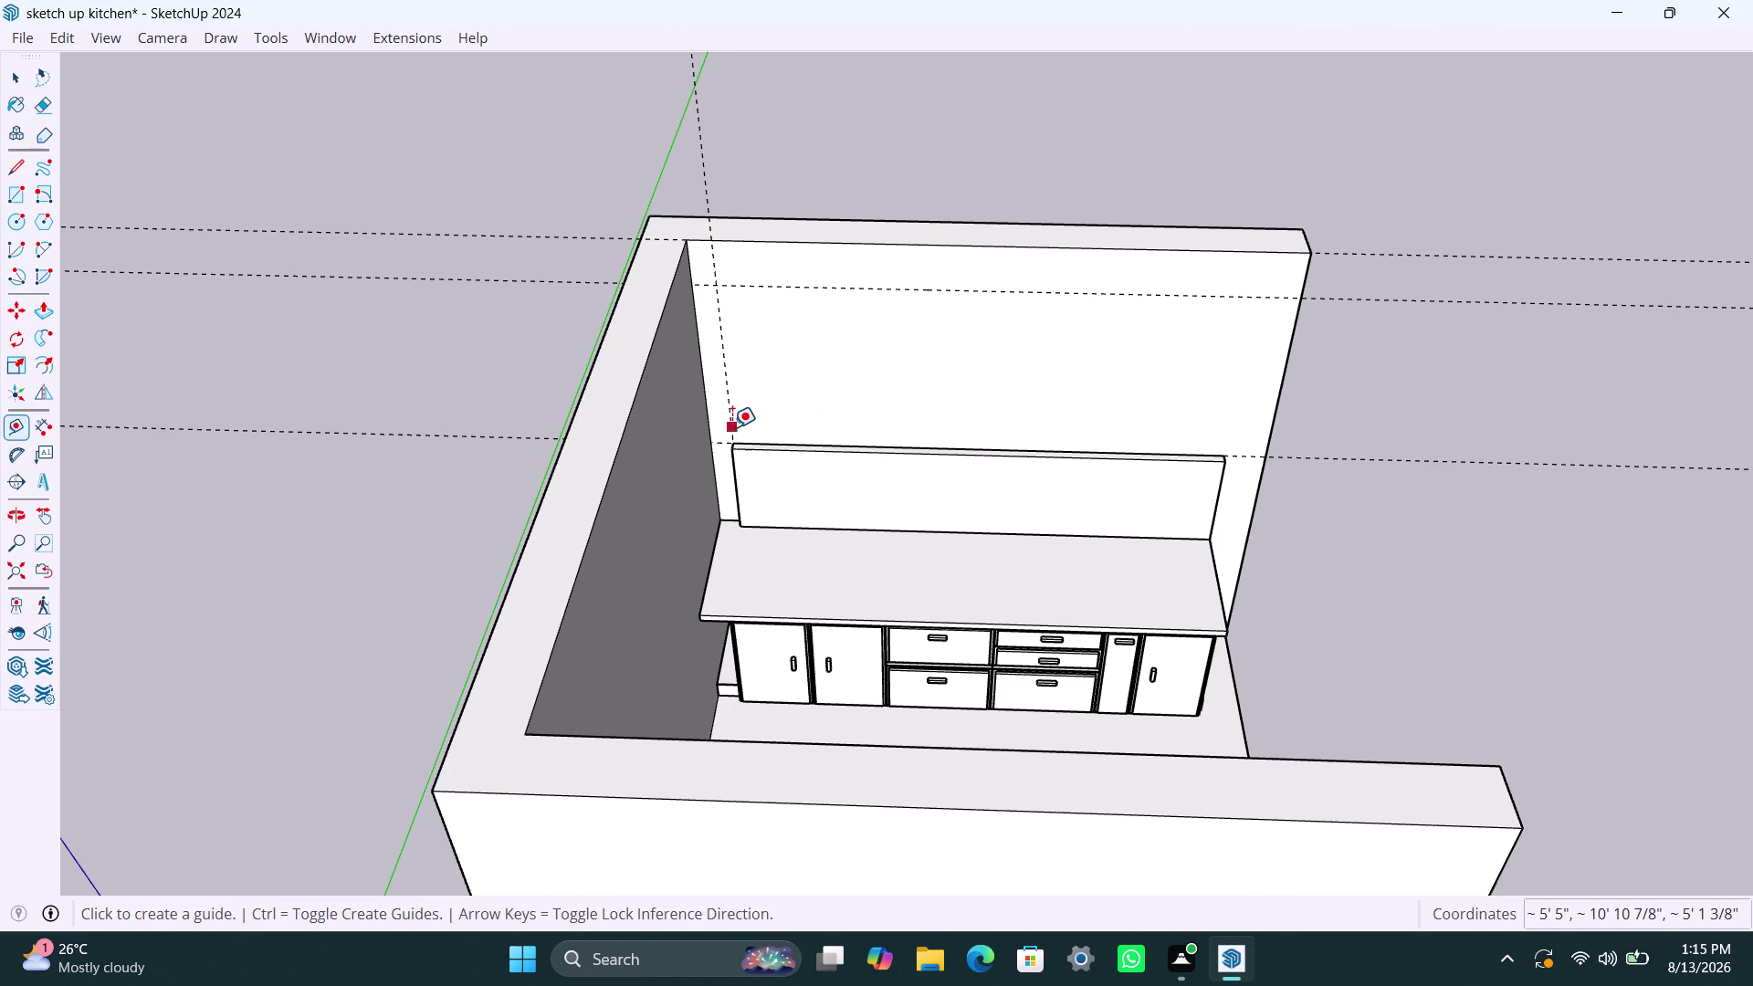
text(40)
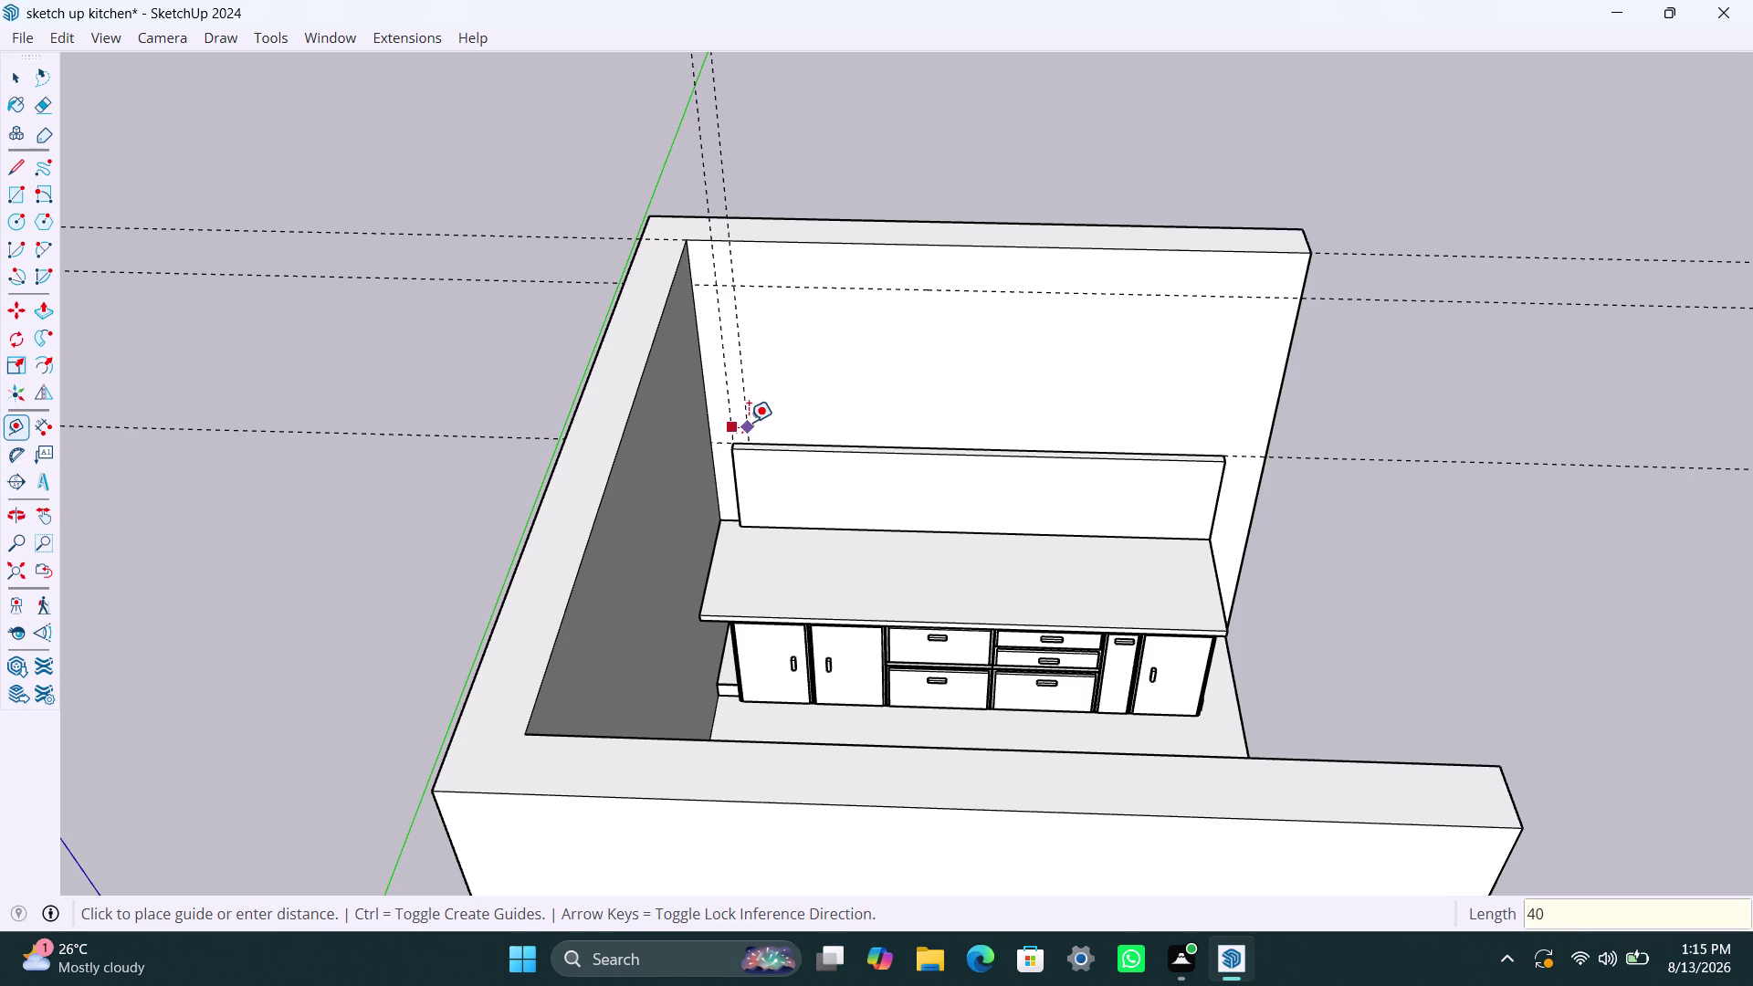
text(mm)
key(Return)
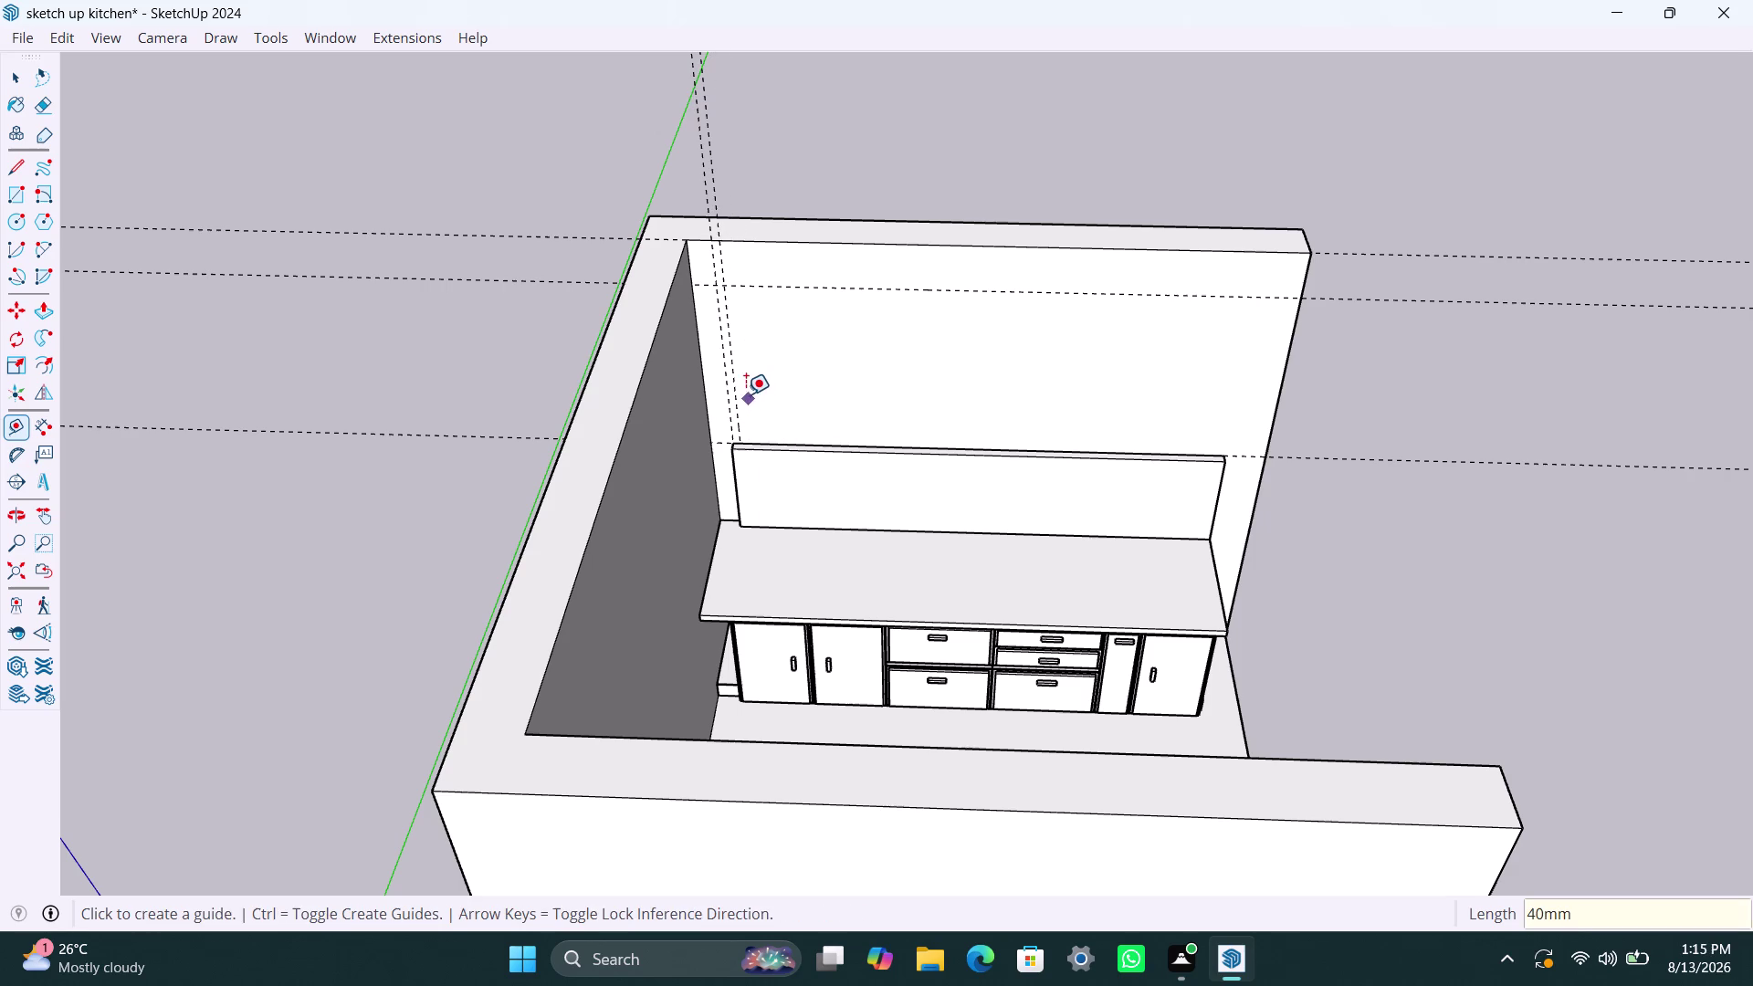
click(736, 377)
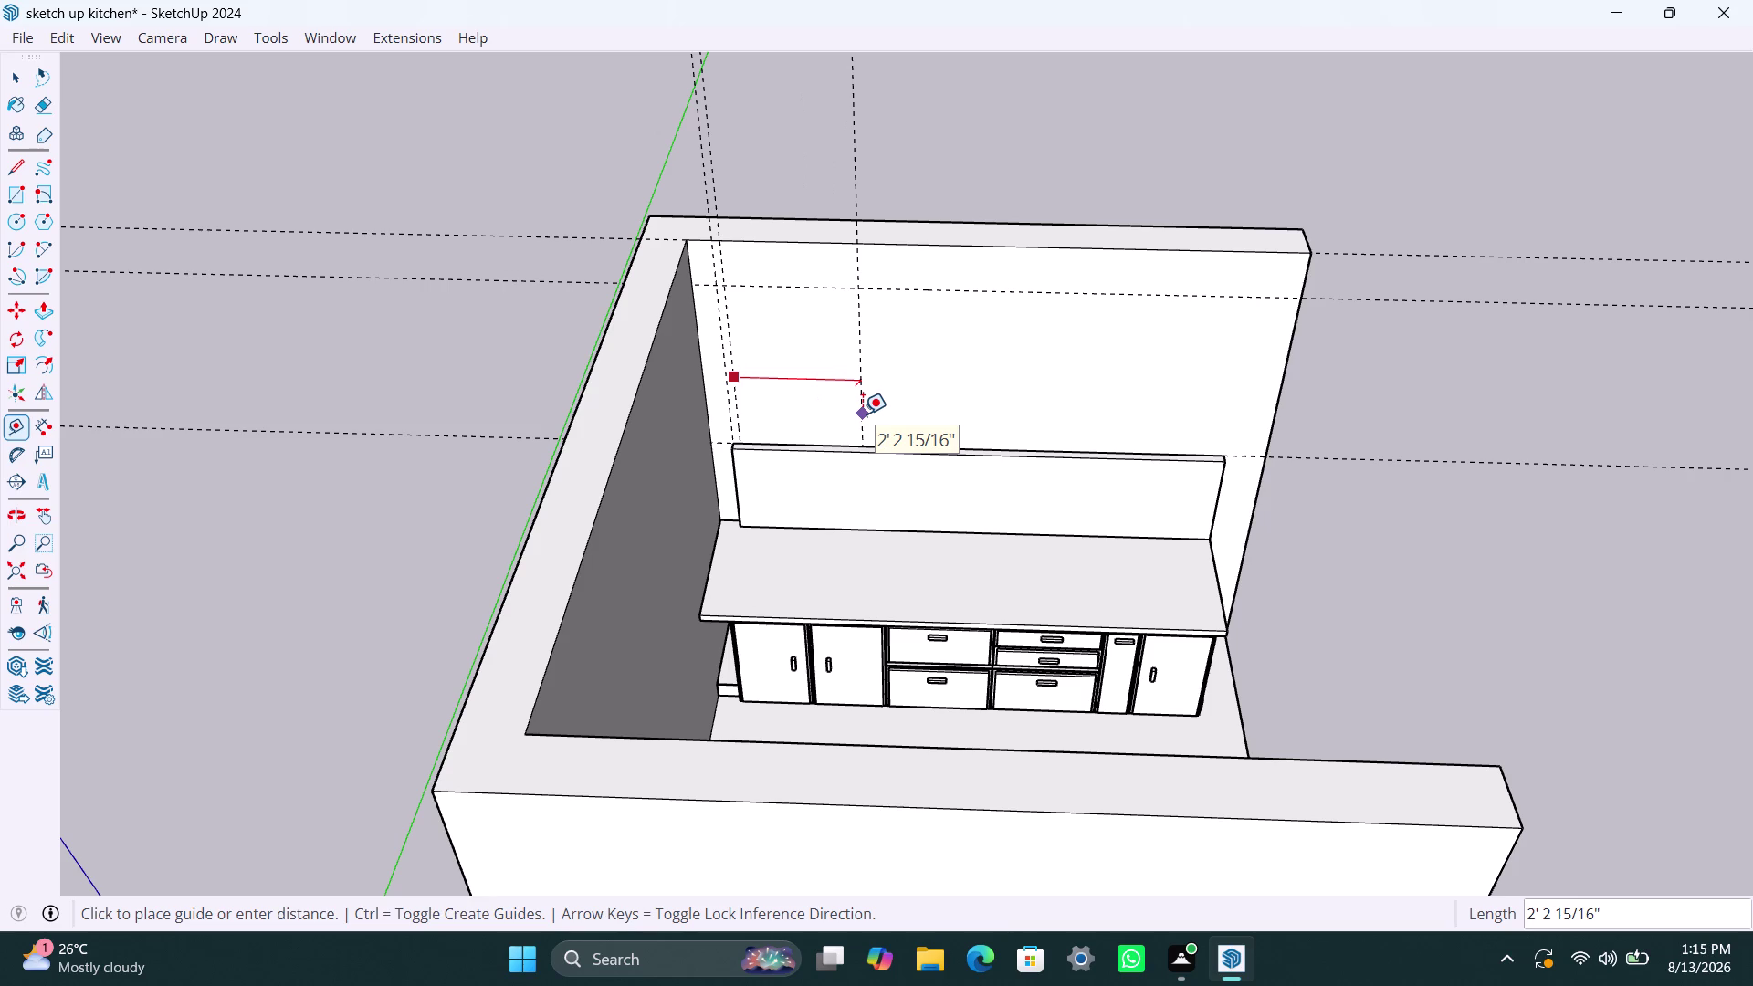
text(8)
text(40mm)
key(Return)
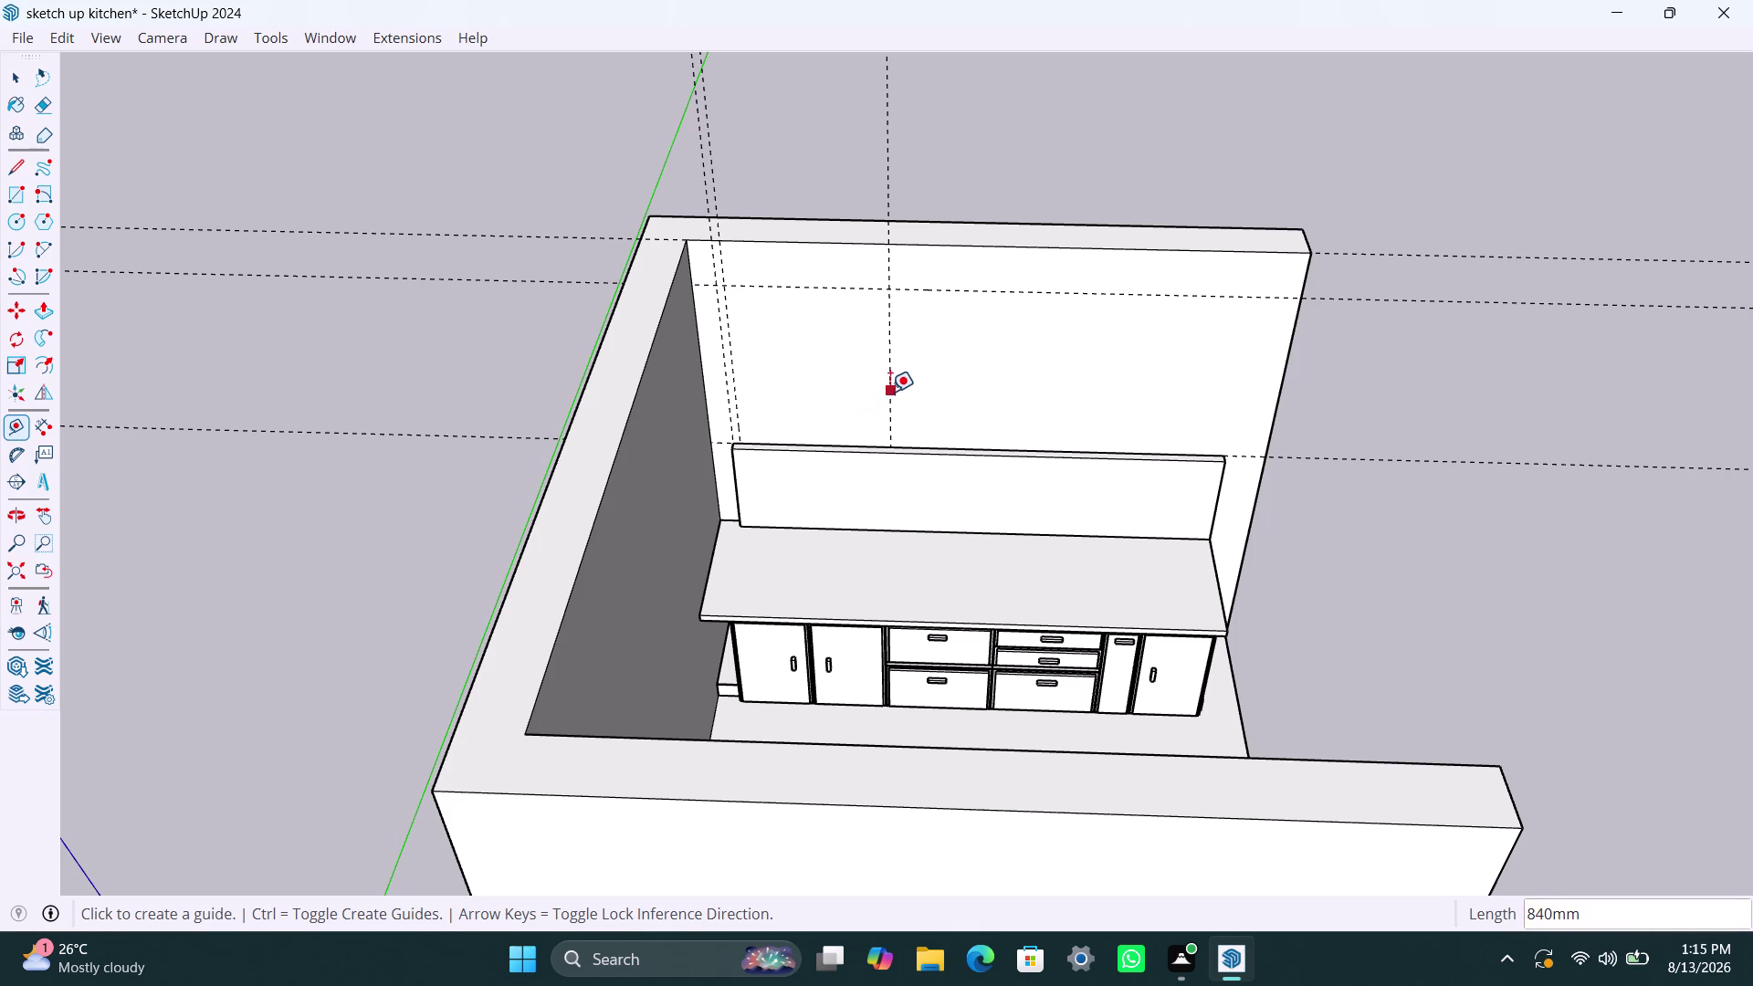
click(890, 392)
key(5)
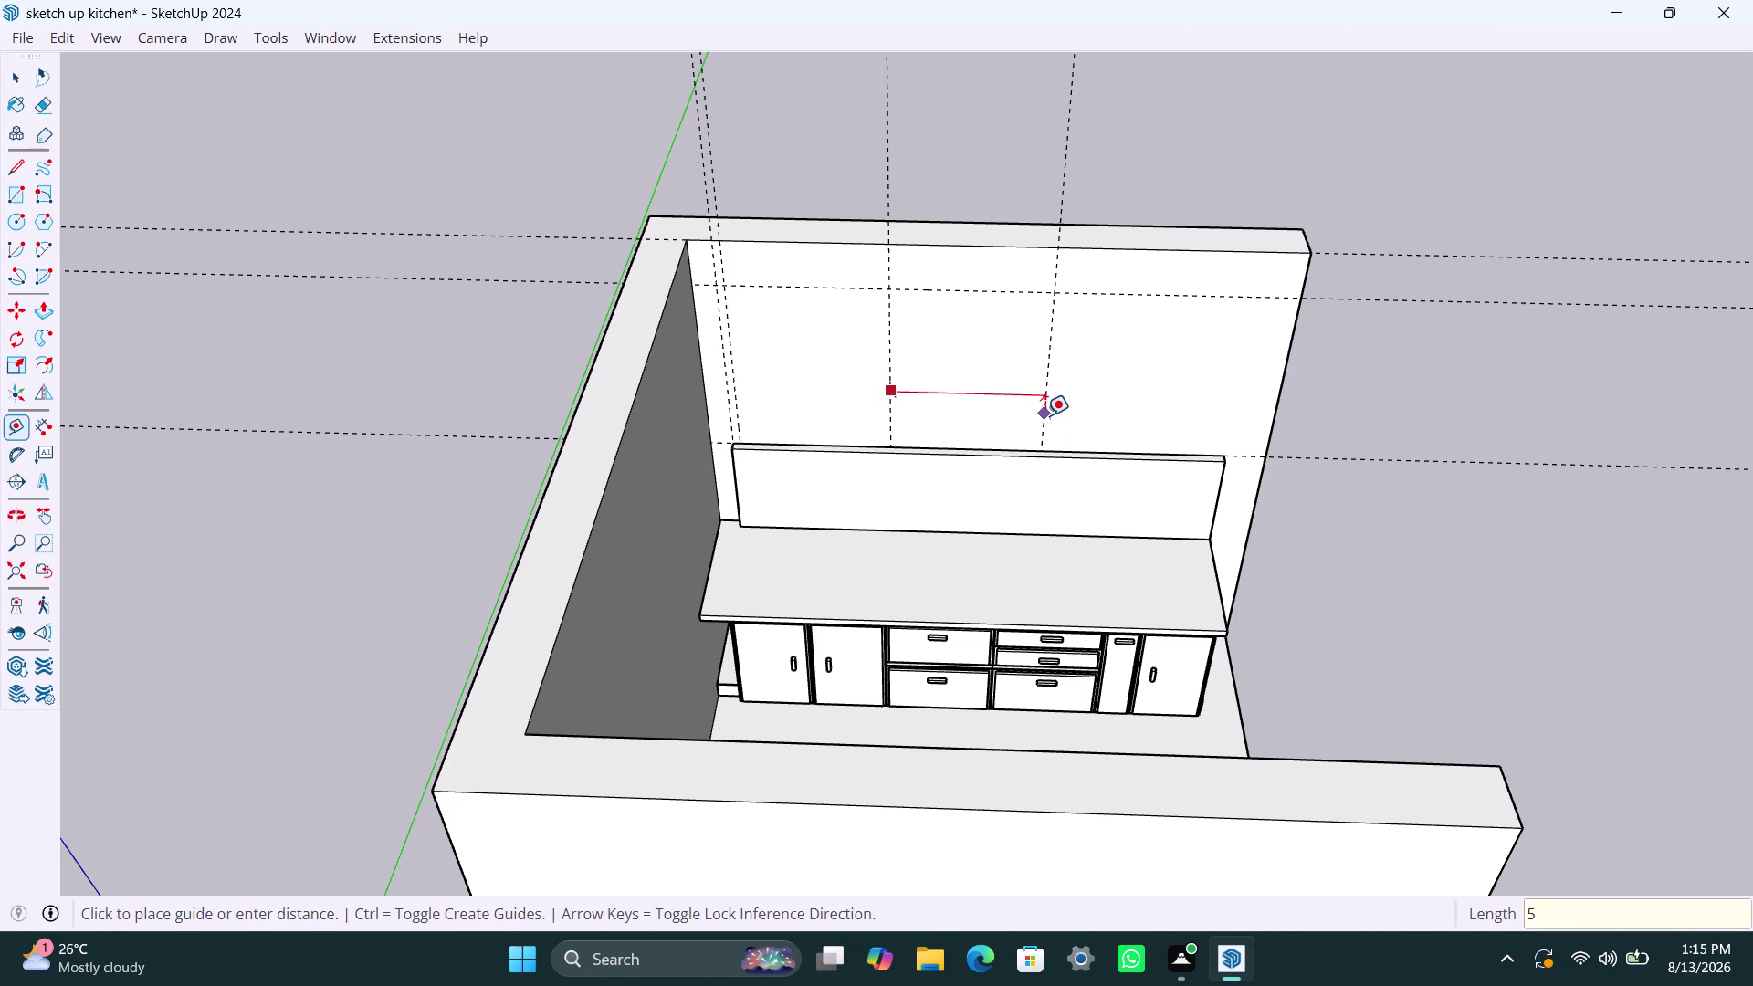
text(80mm)
key(Return)
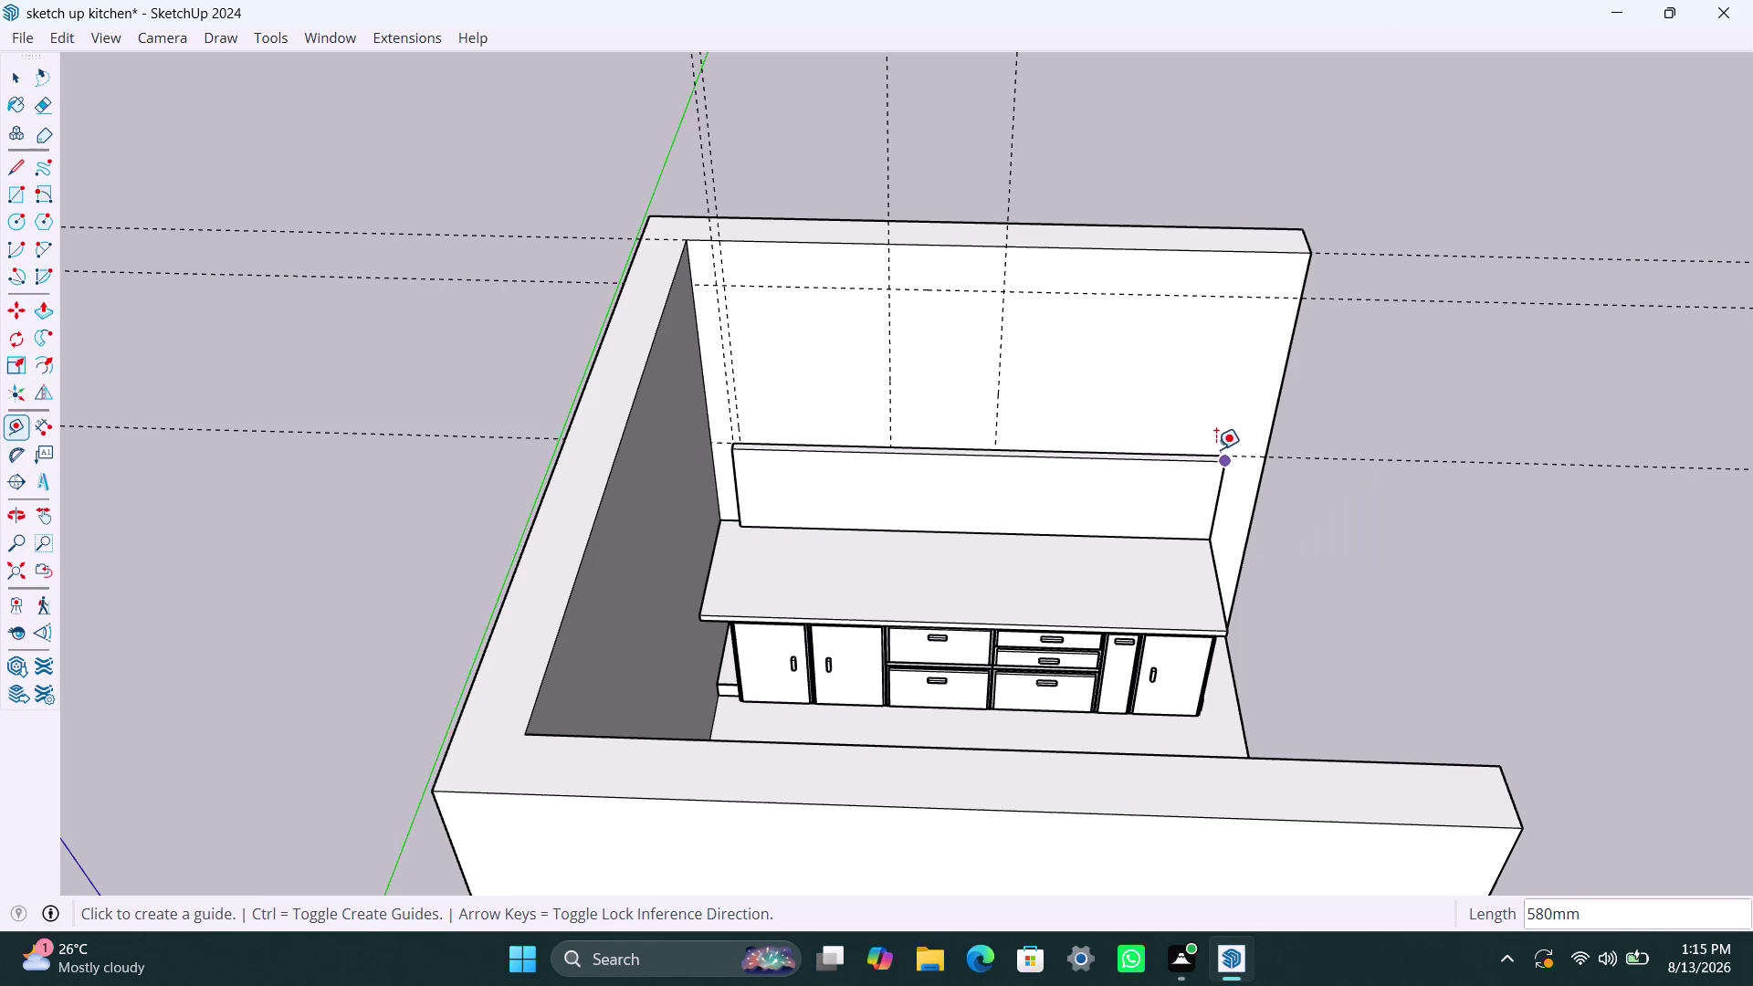
Add more vertical guides at 40mm and 580mm offsets from the backsplash corner.
click(1279, 394)
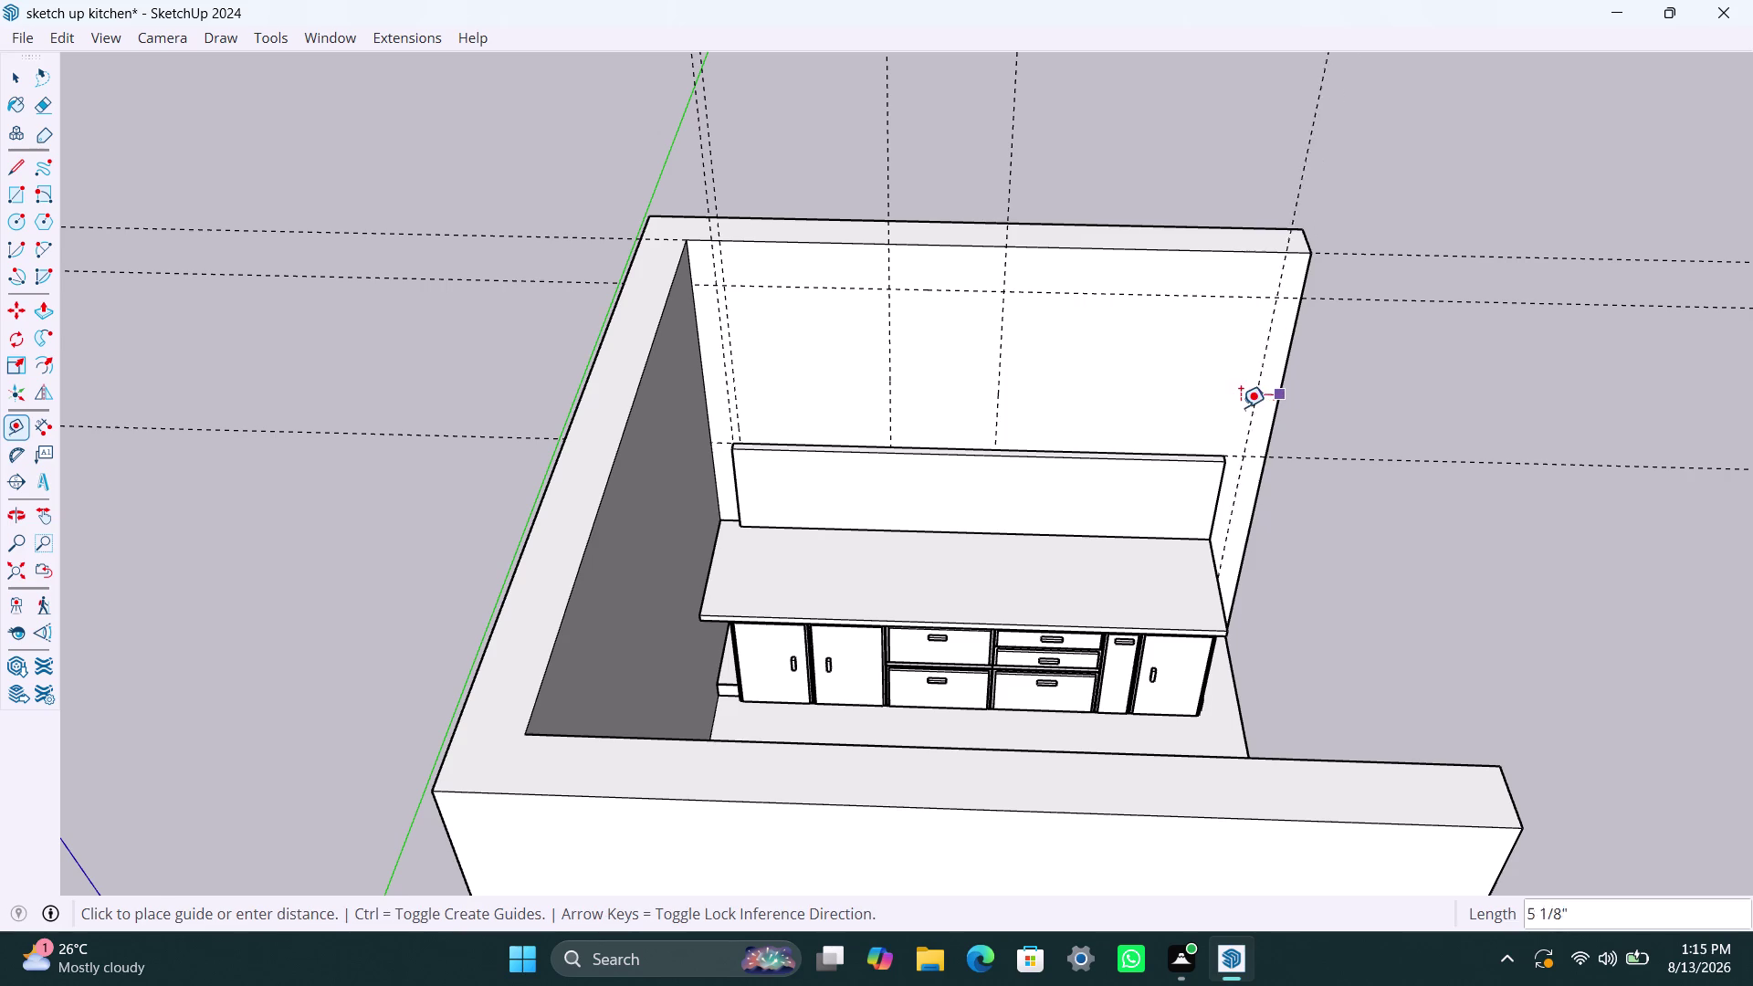
click(1229, 411)
click(1236, 377)
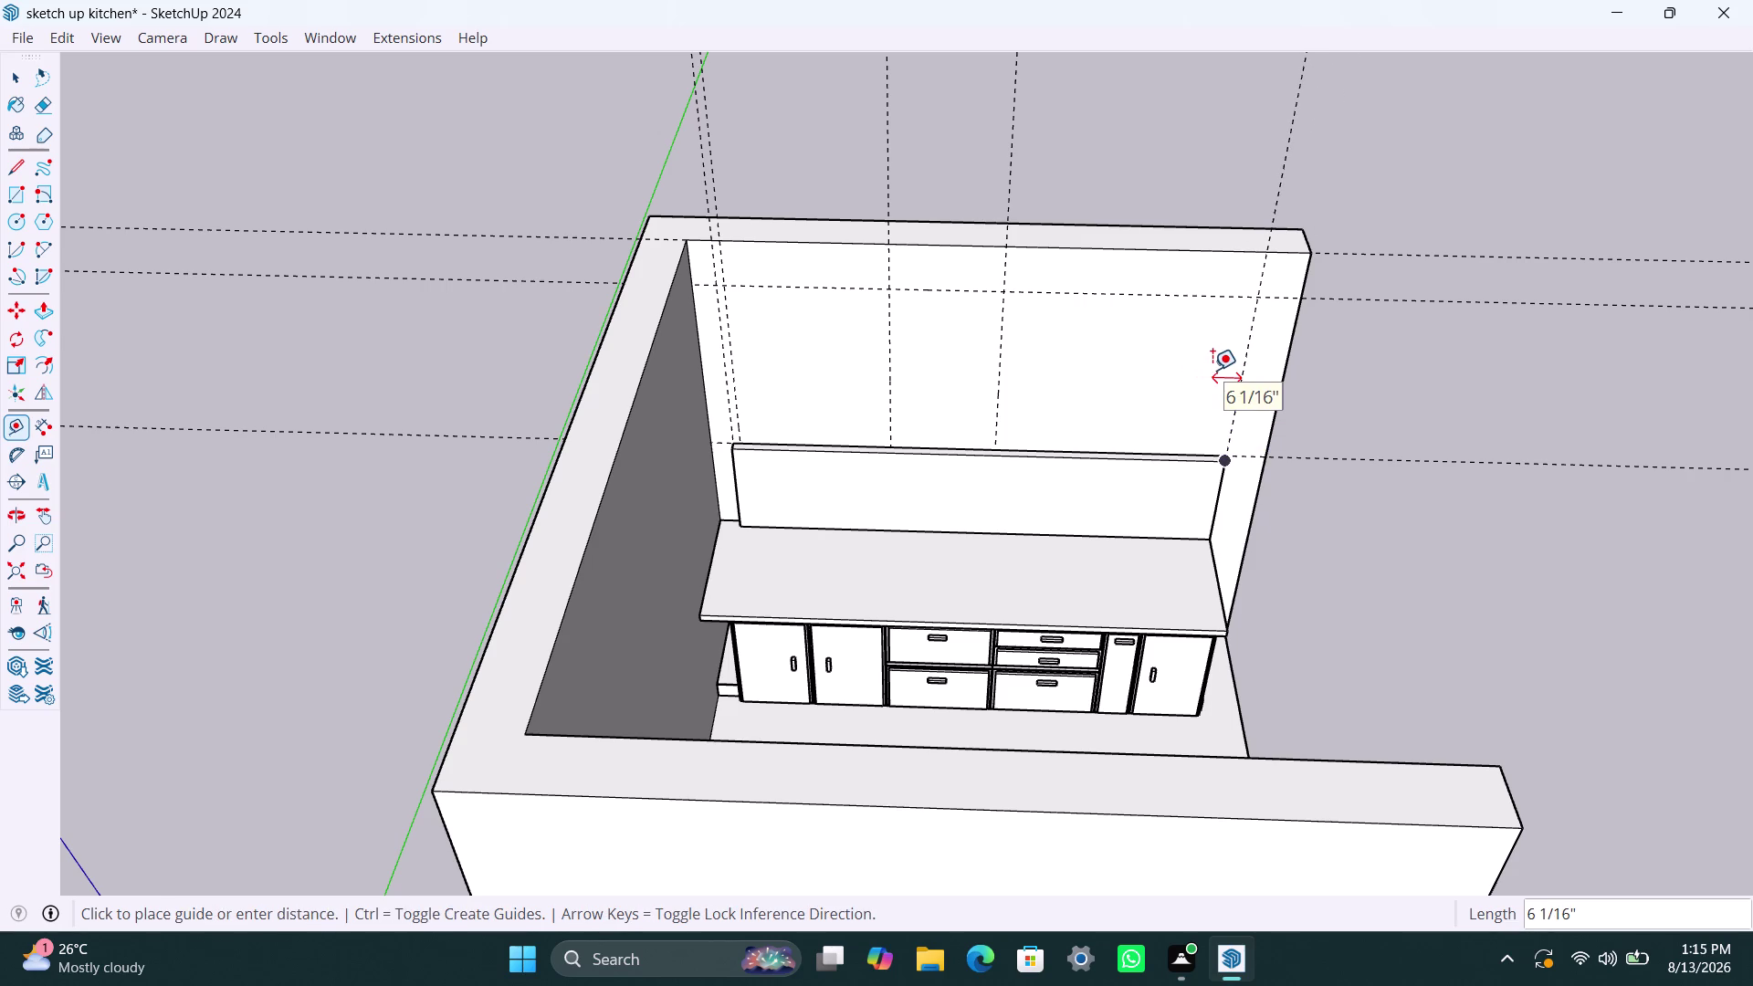
key(Escape)
click(1250, 353)
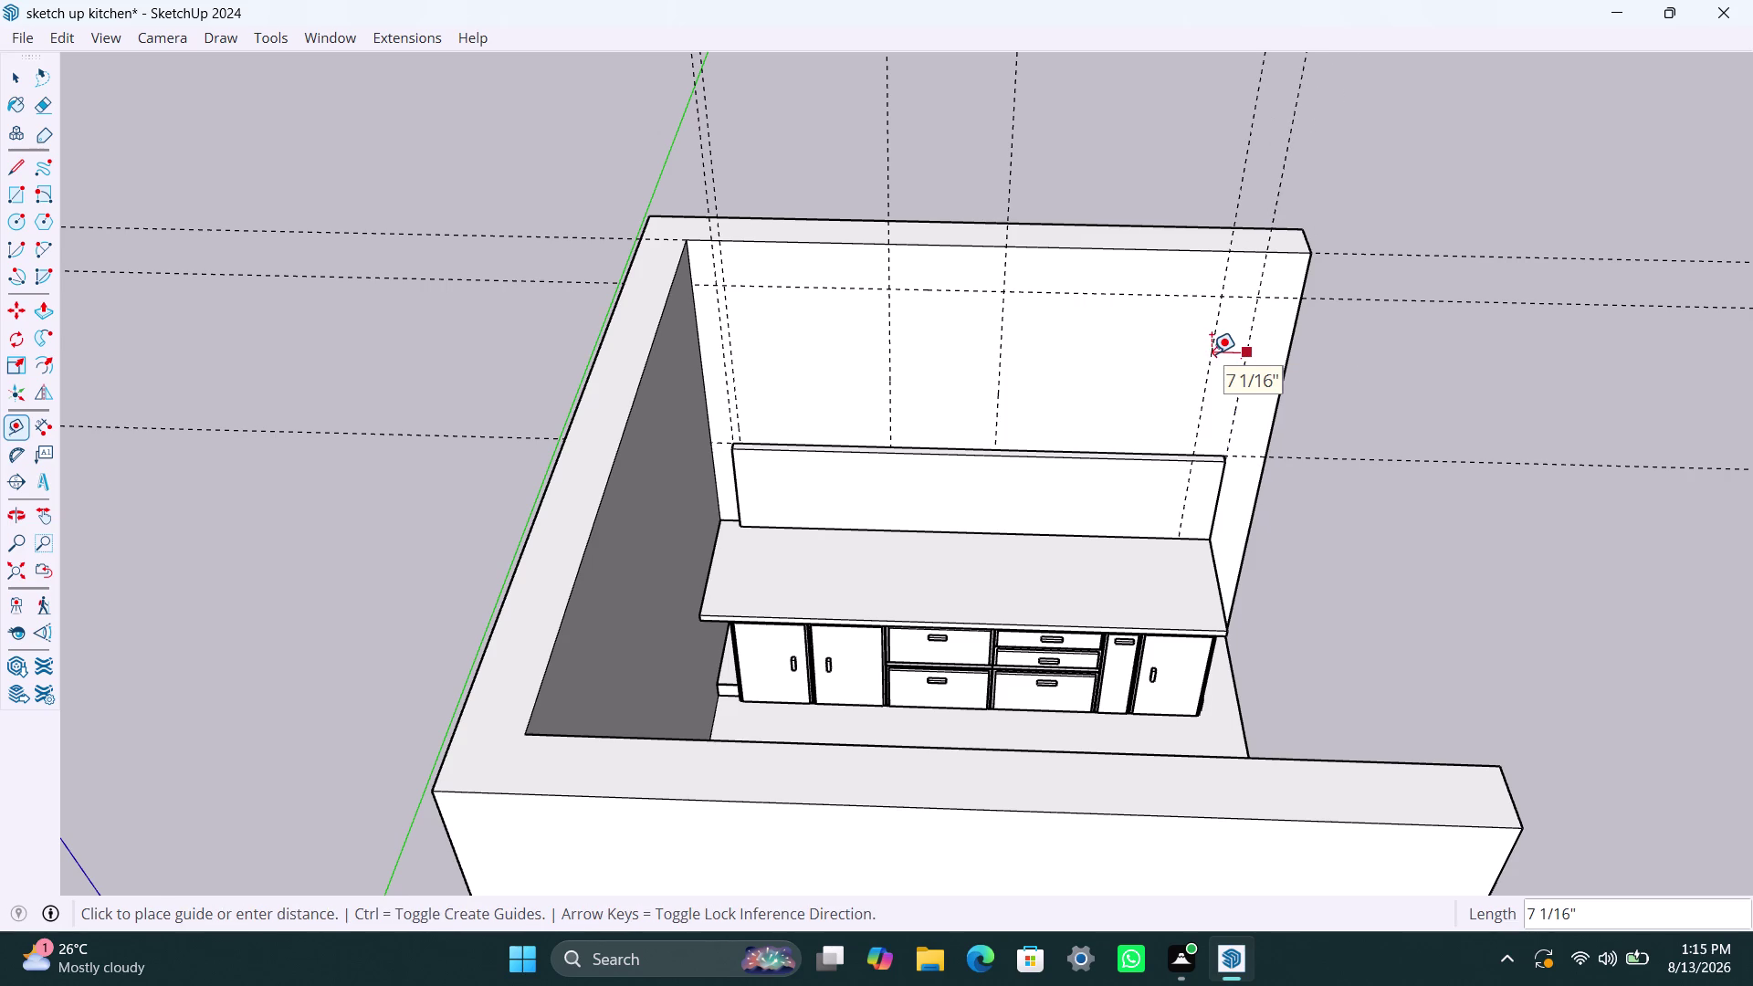
text(40mm)
key(Return)
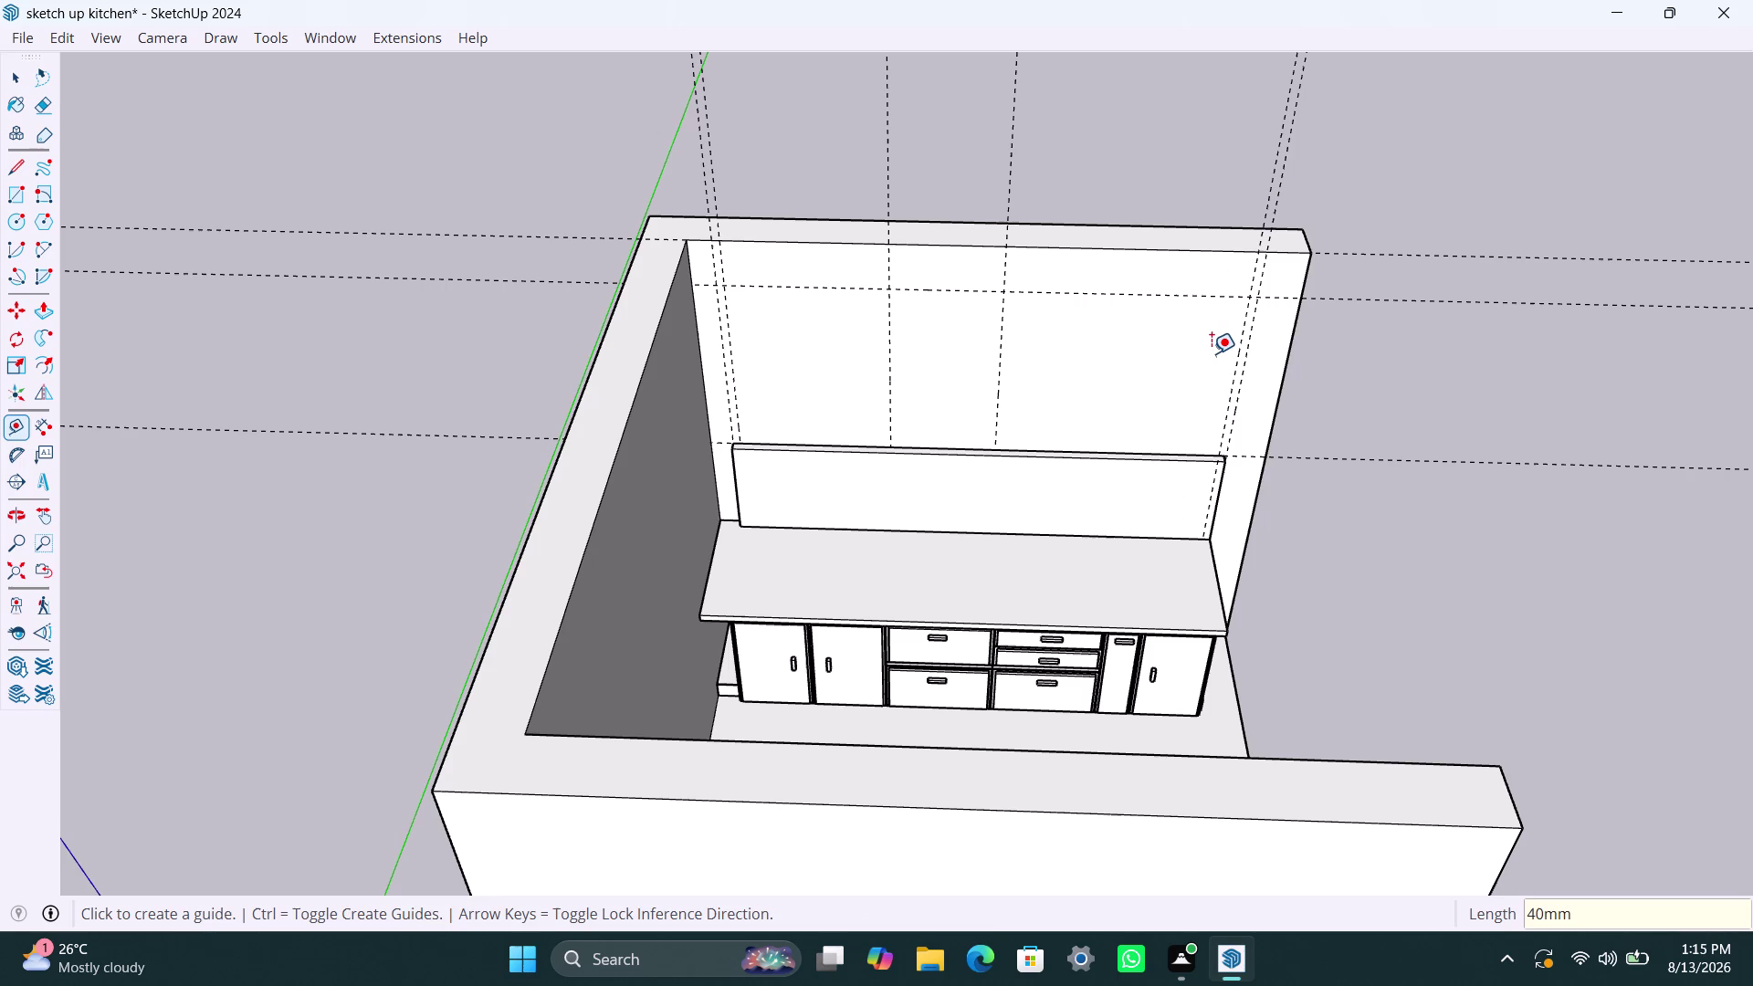
click(1237, 355)
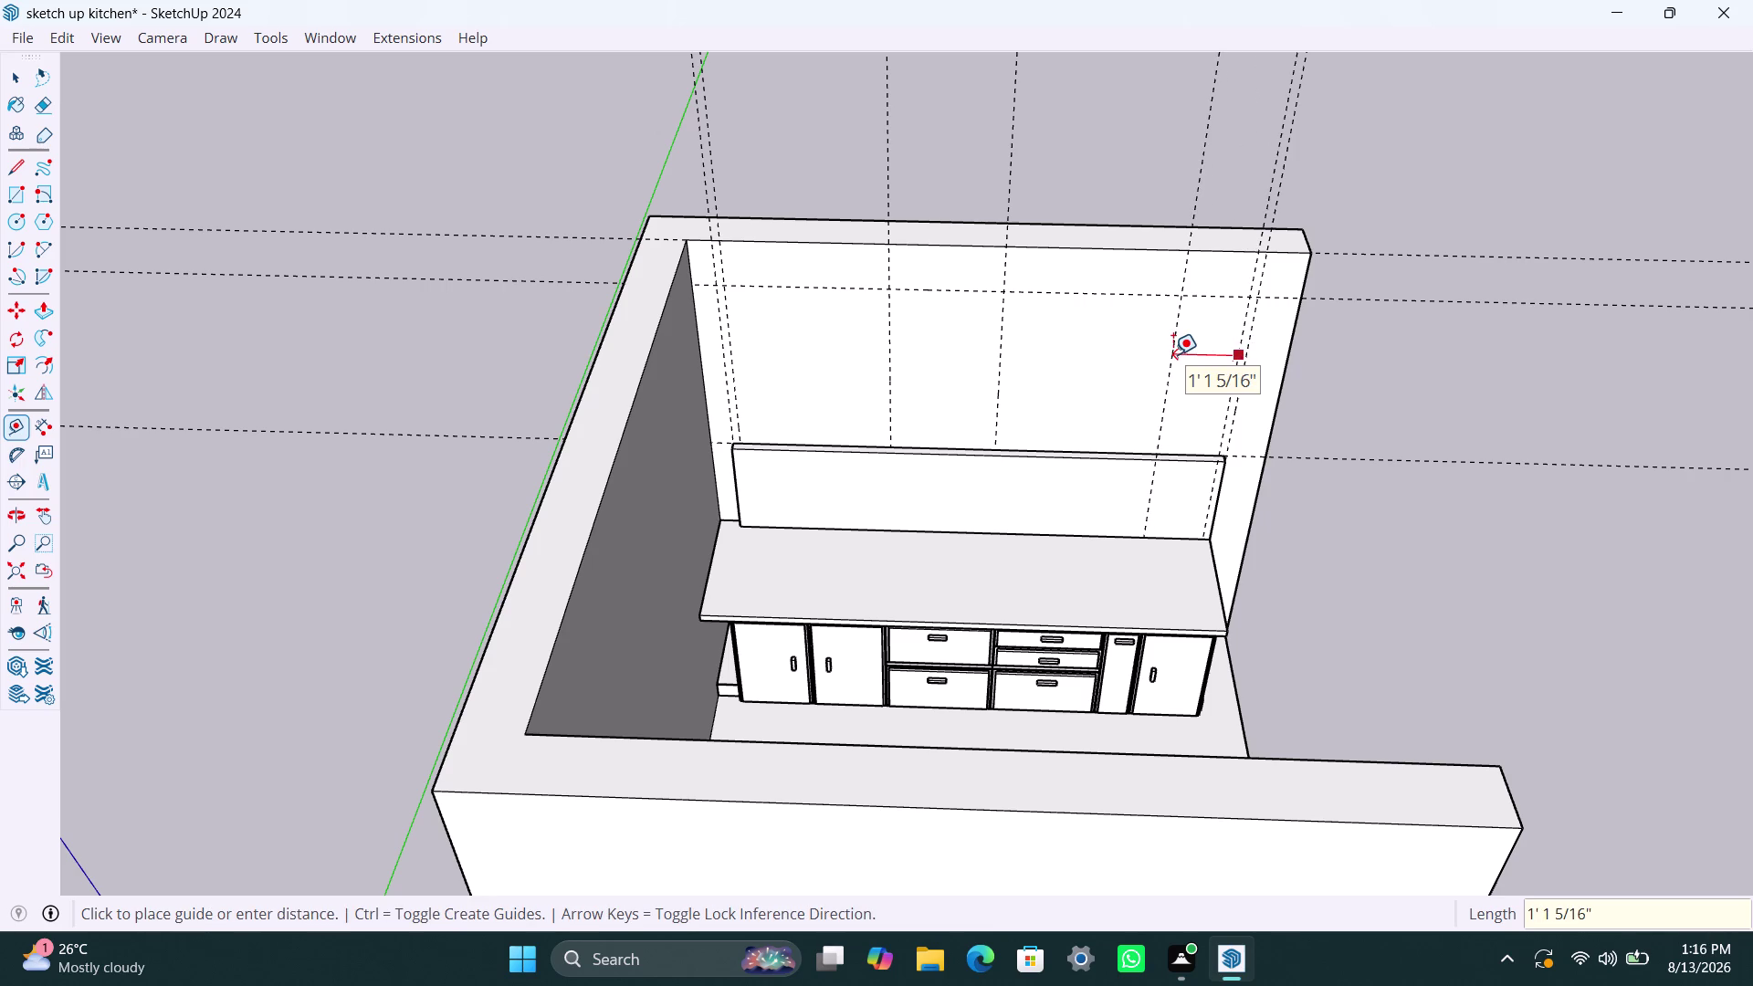
text(58)
text(0mm)
key(Return)
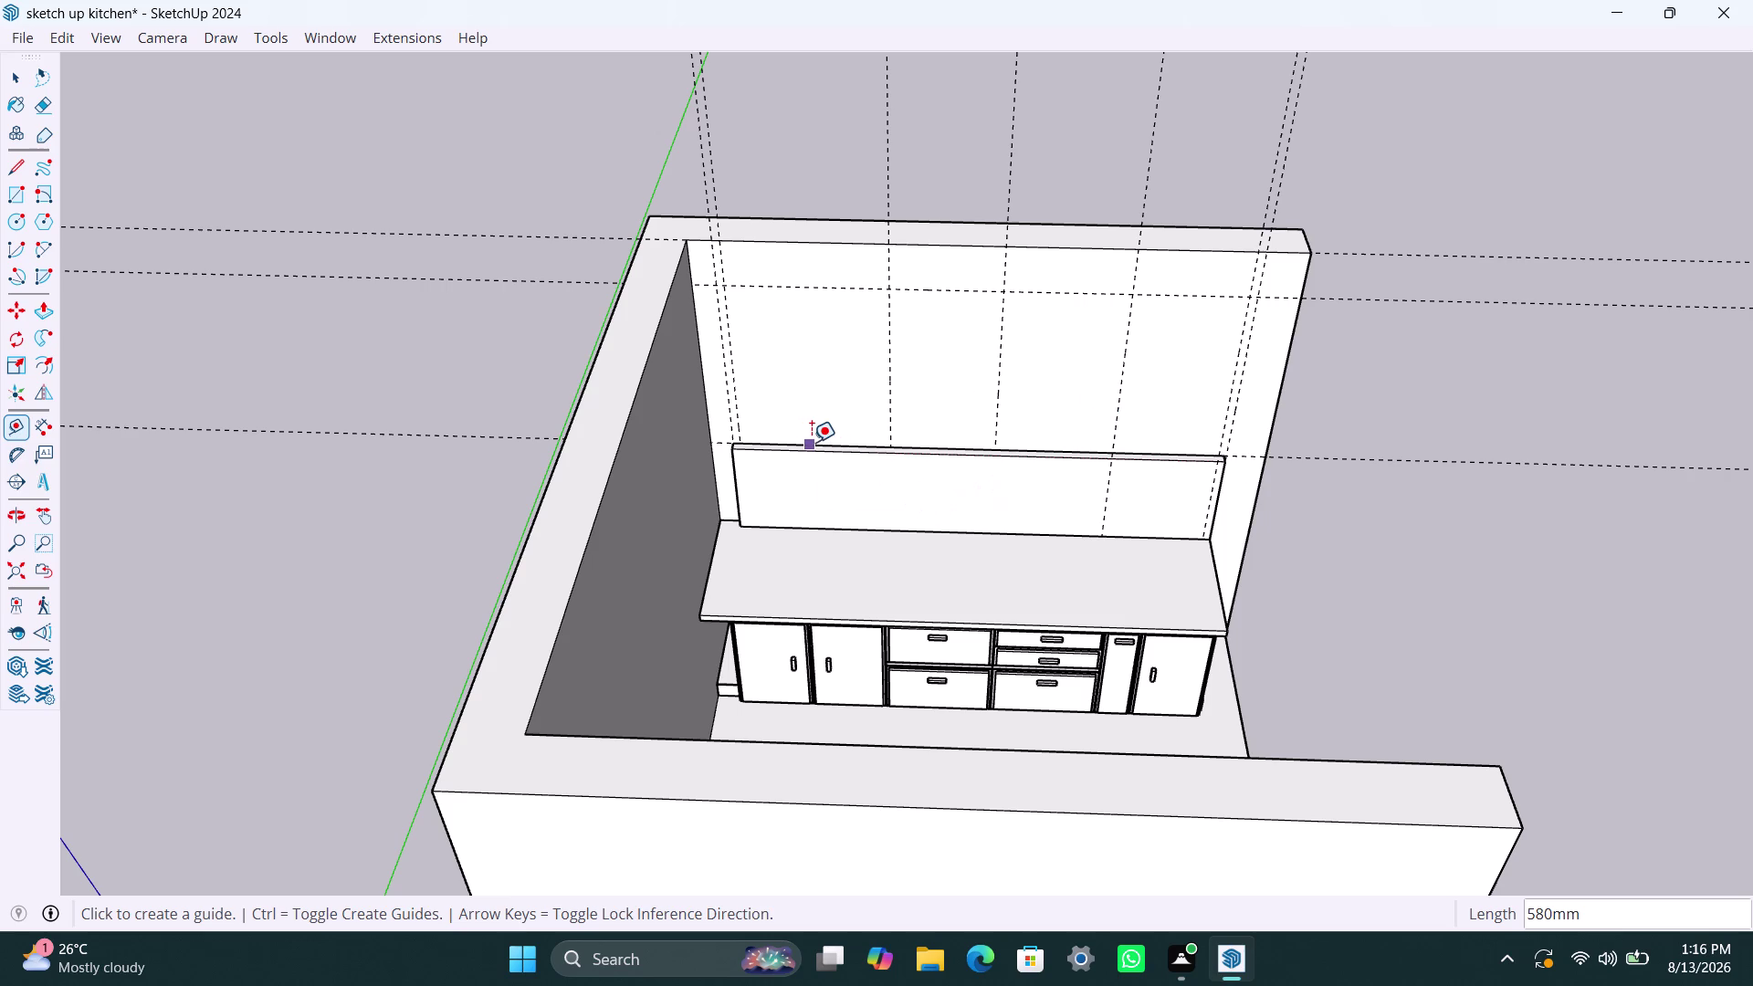
scroll(up, 3)
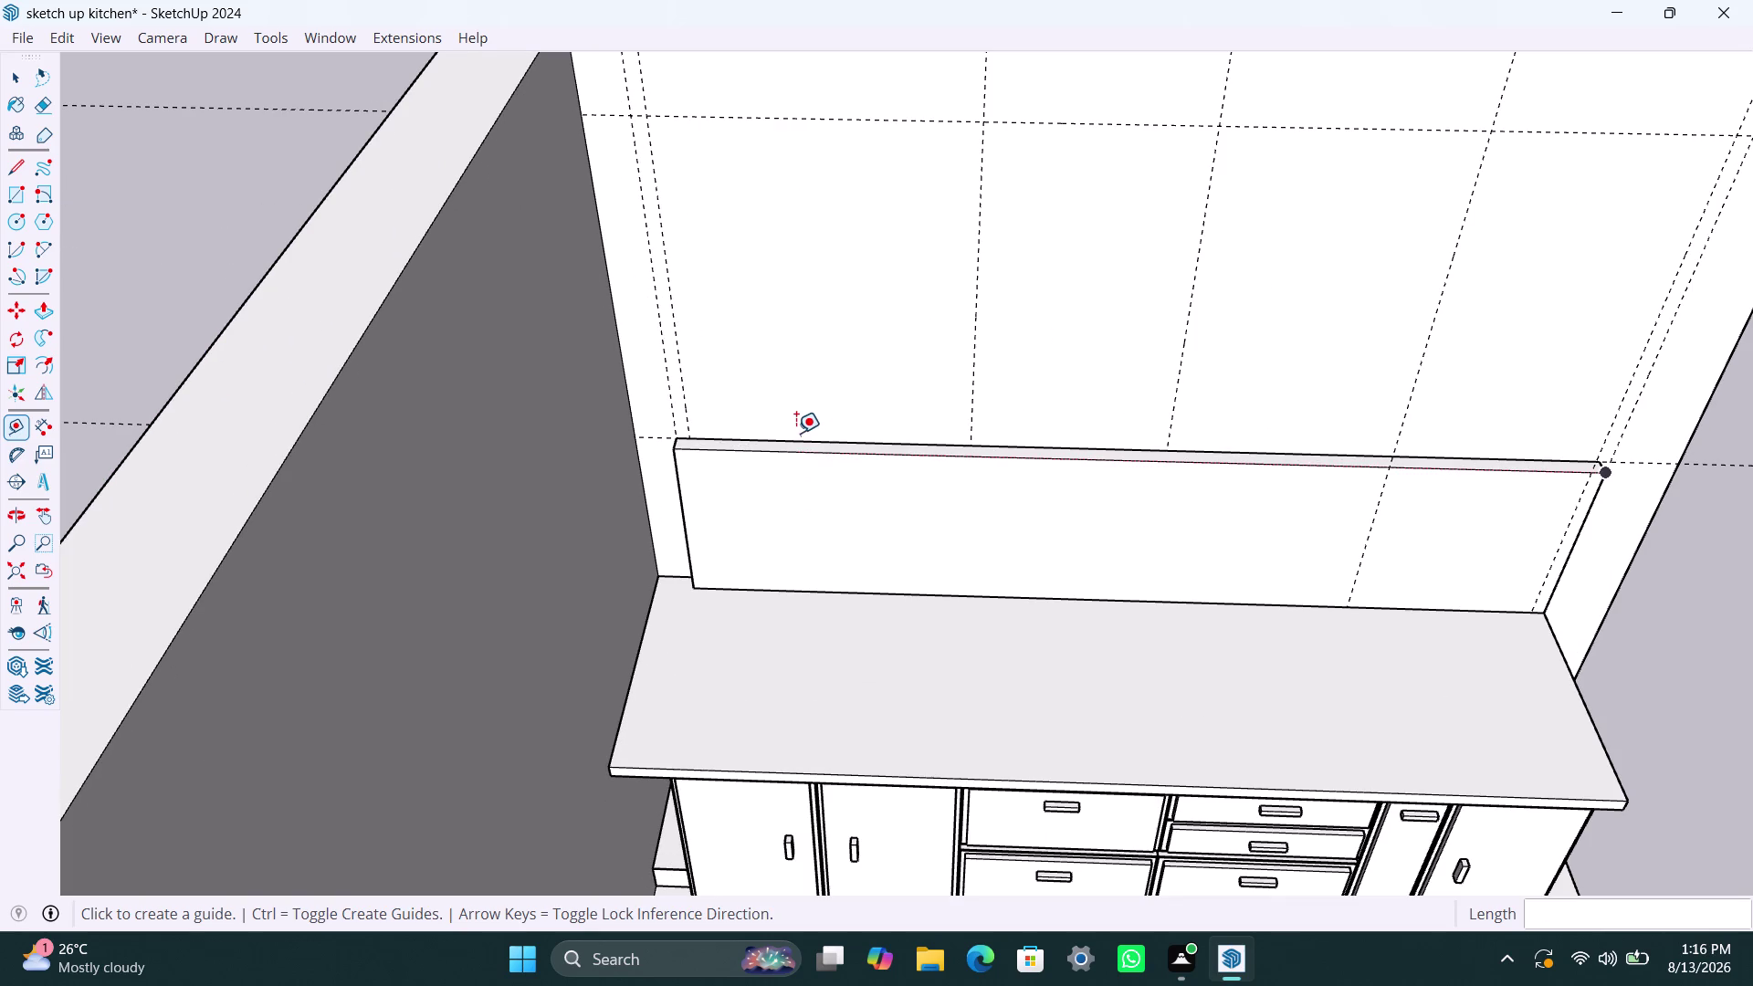
Offset a horizontal guide 300mm up from the backsplash's top edge.
click(659, 434)
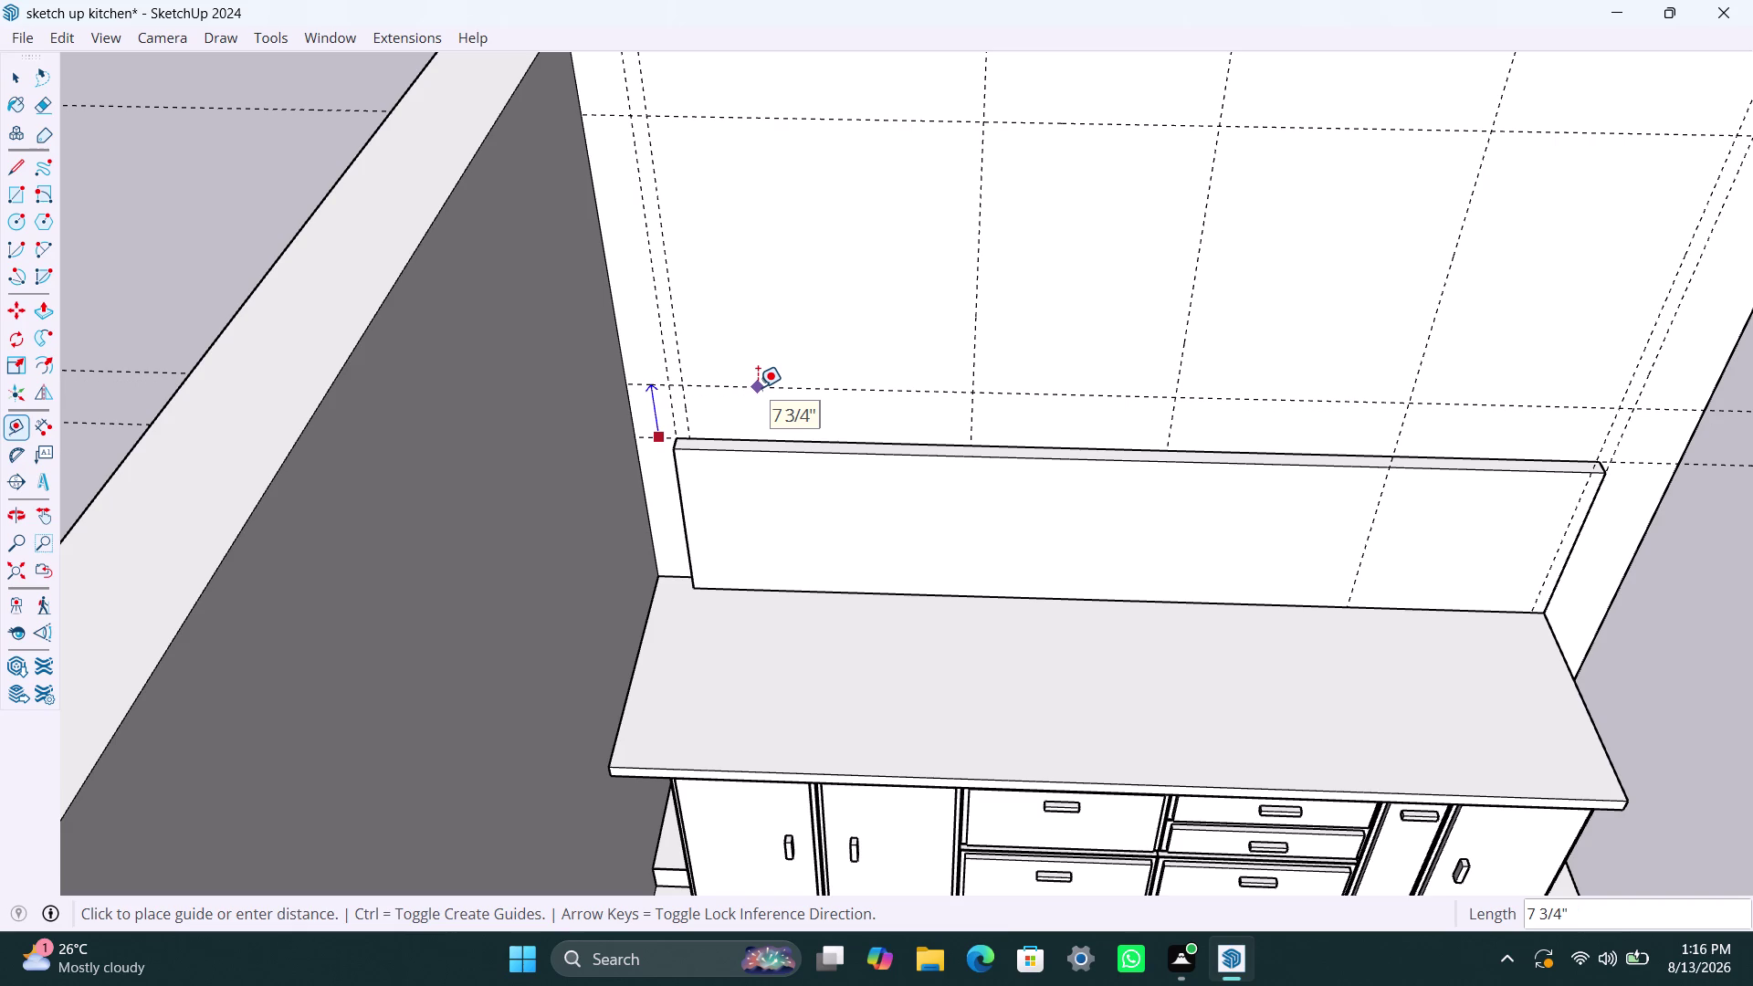
text(300m)
text(m)
key(Return)
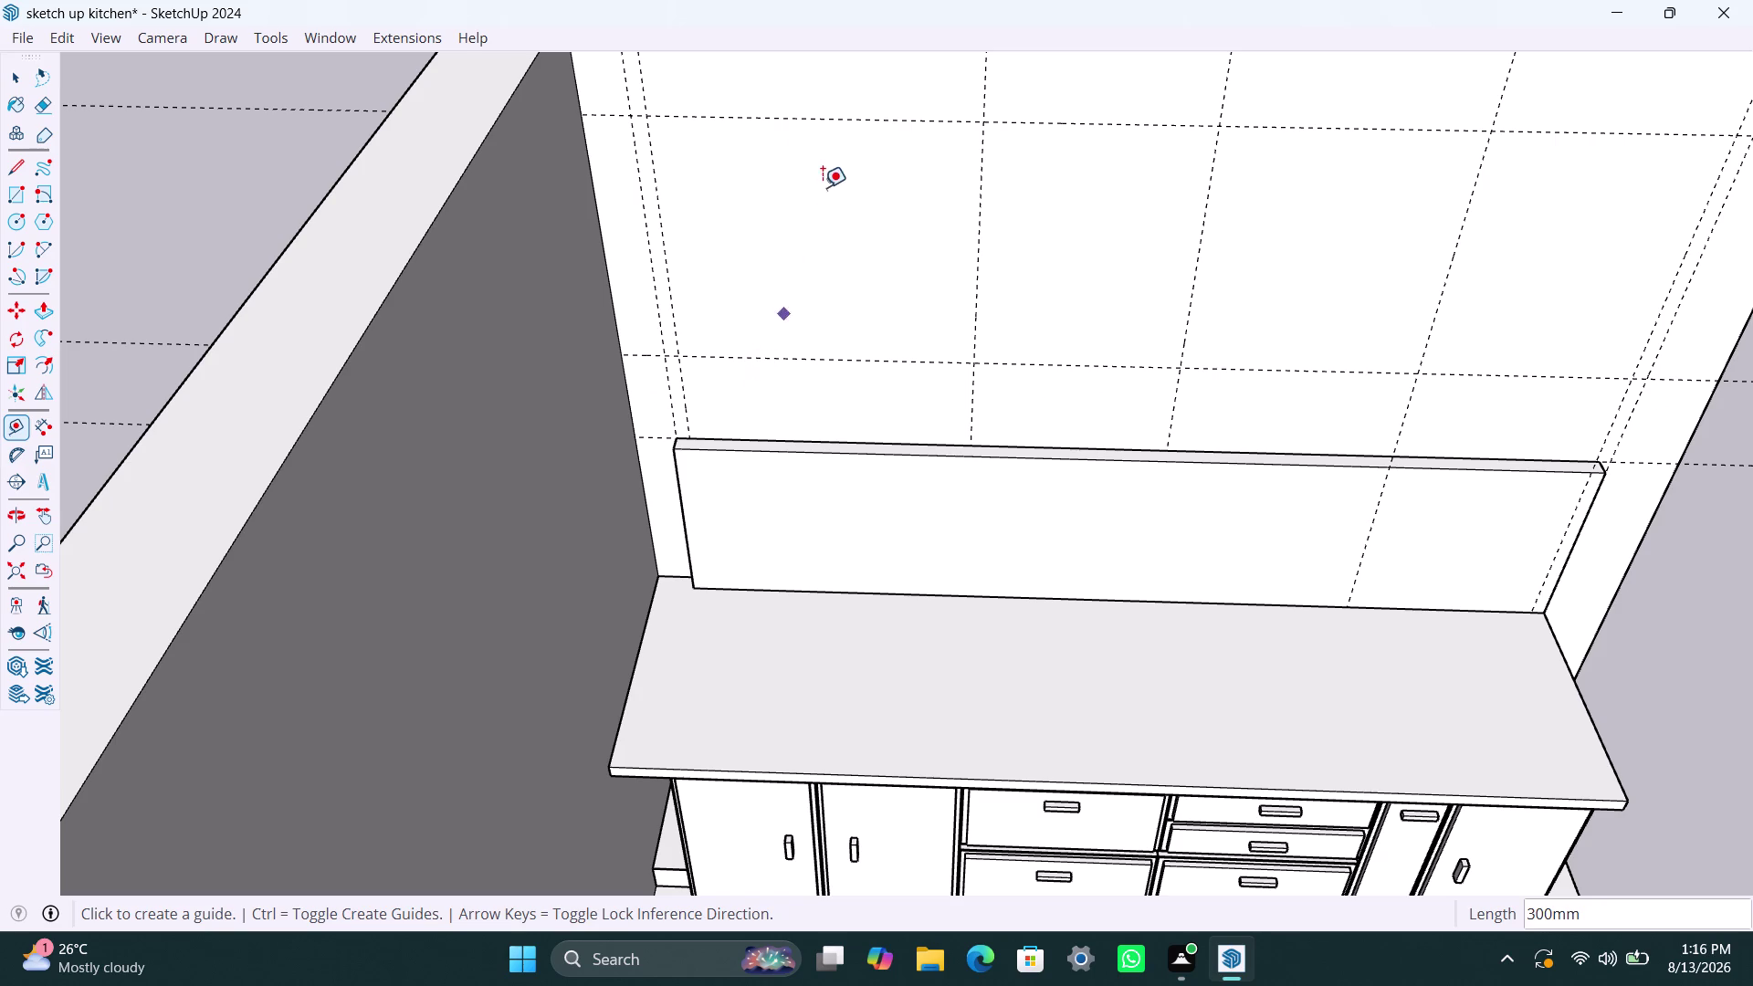
scroll(down, 3)
scroll(down, 3)
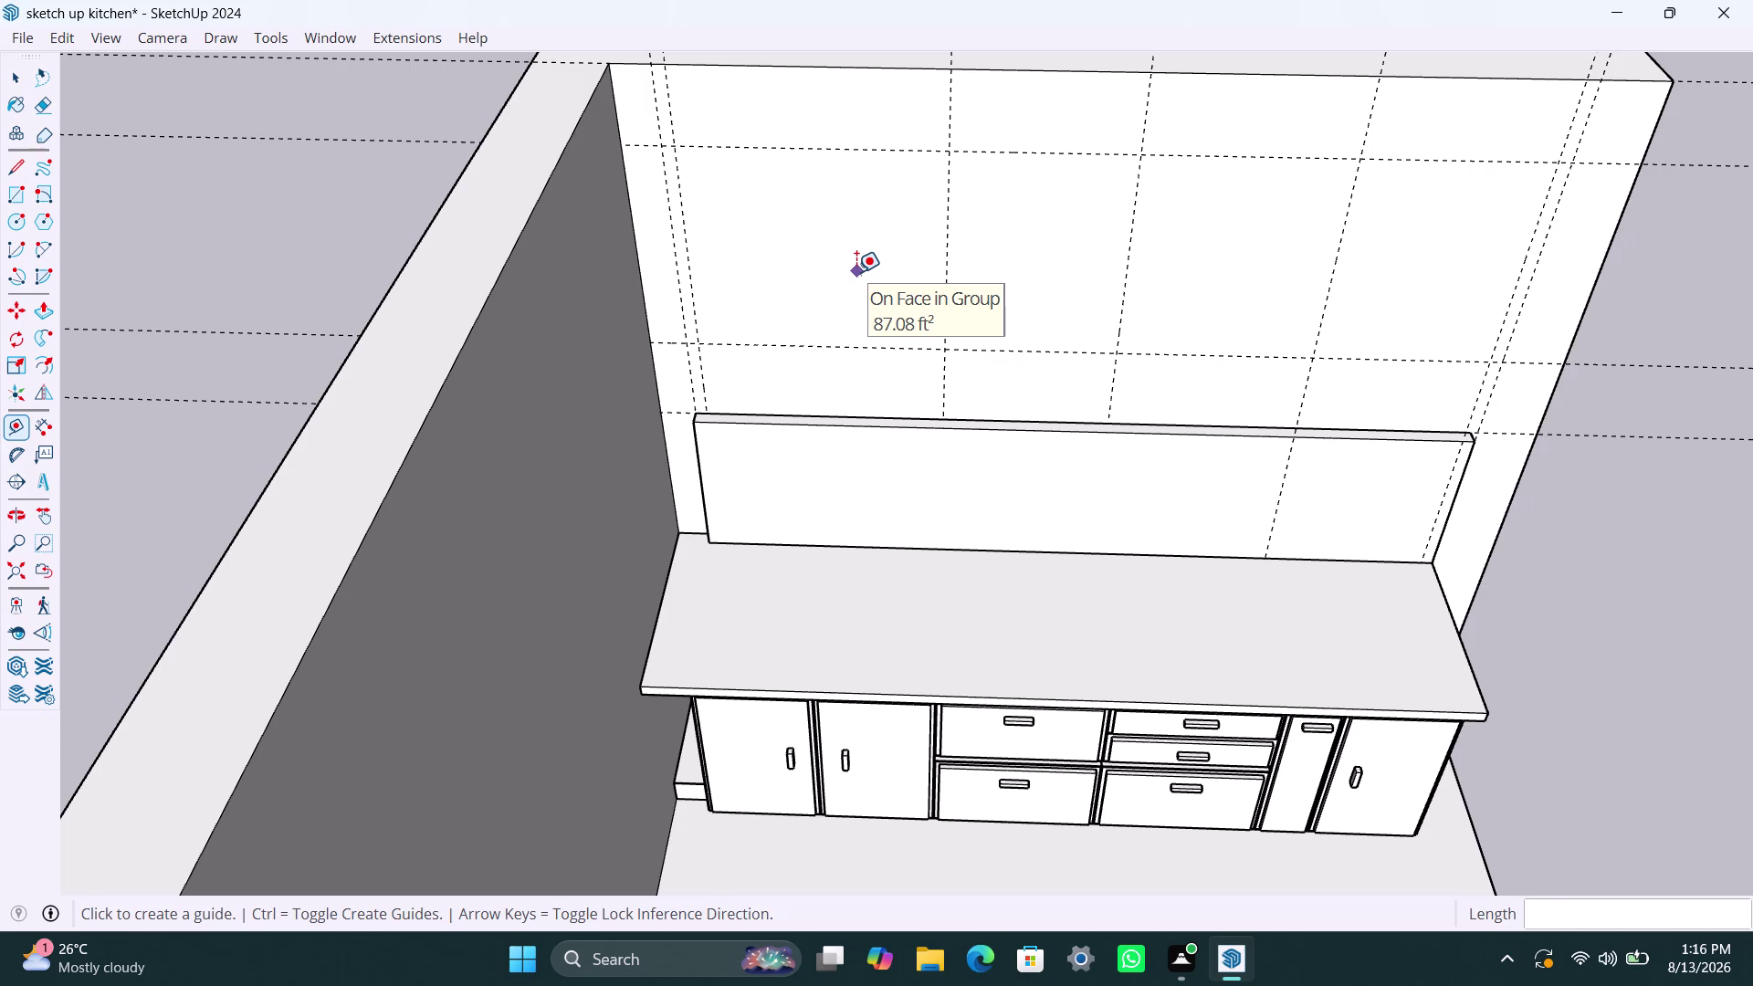
key(Escape)
Draw the upper-panel rectangle from the top-left guide intersection to the right guide.
key(r)
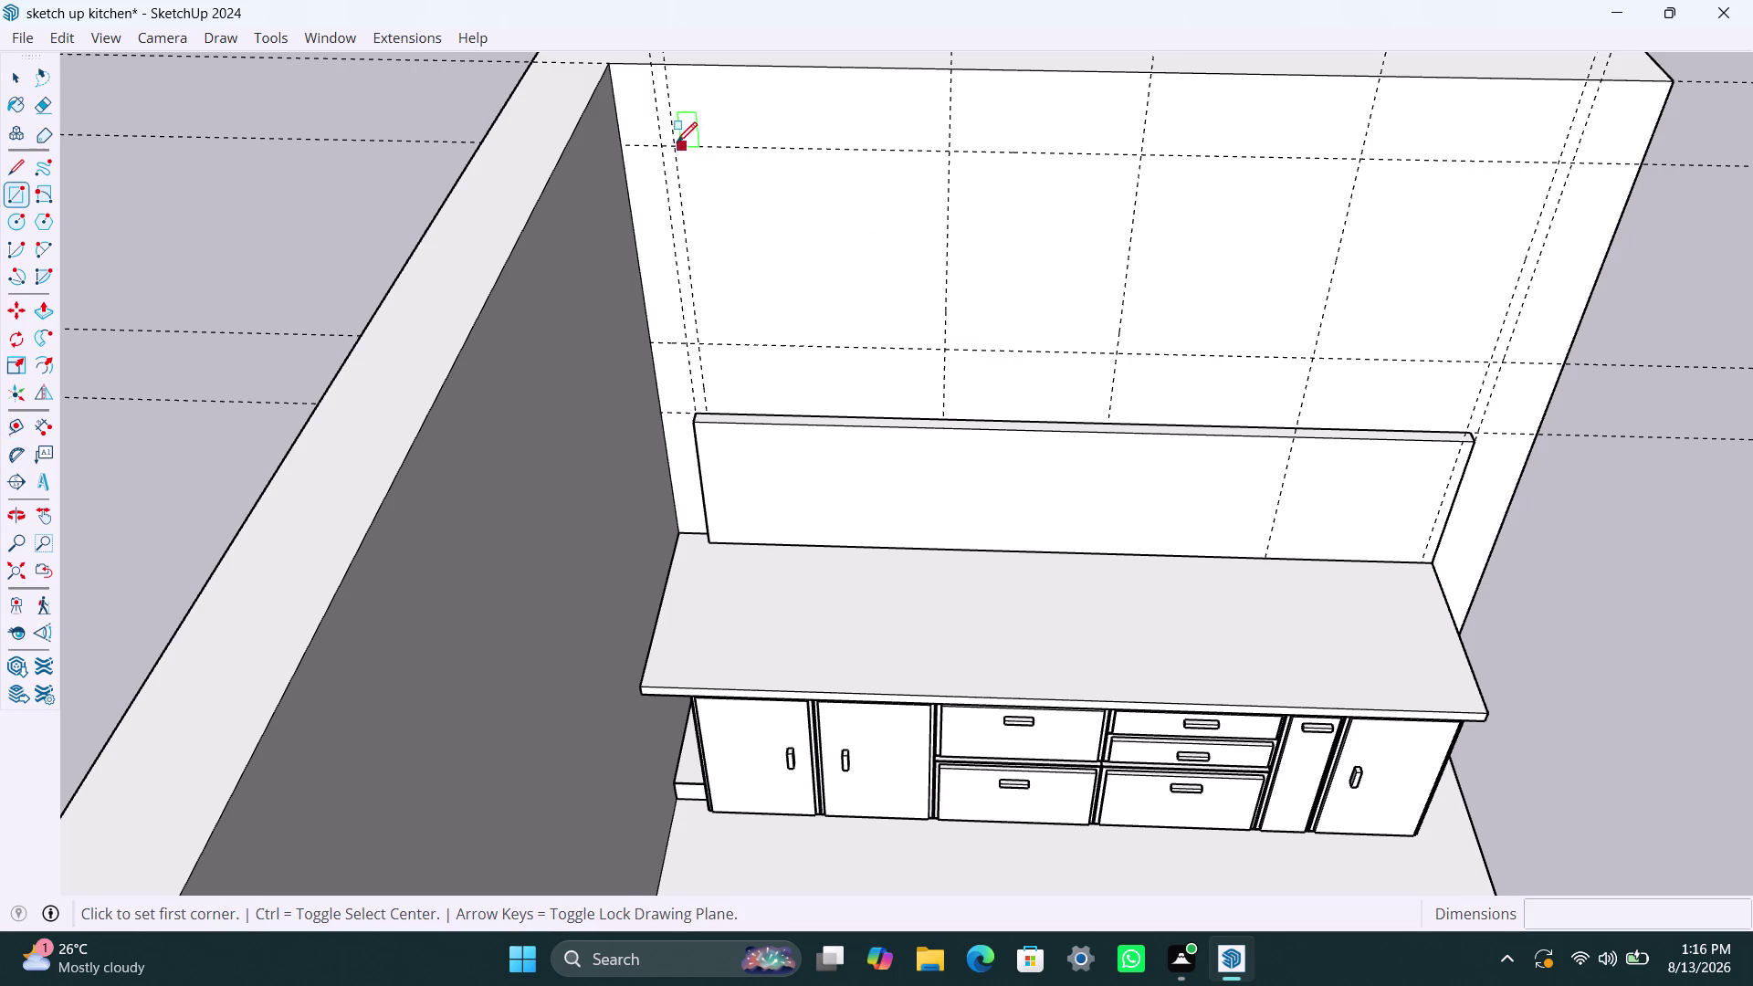
scroll(down, 3)
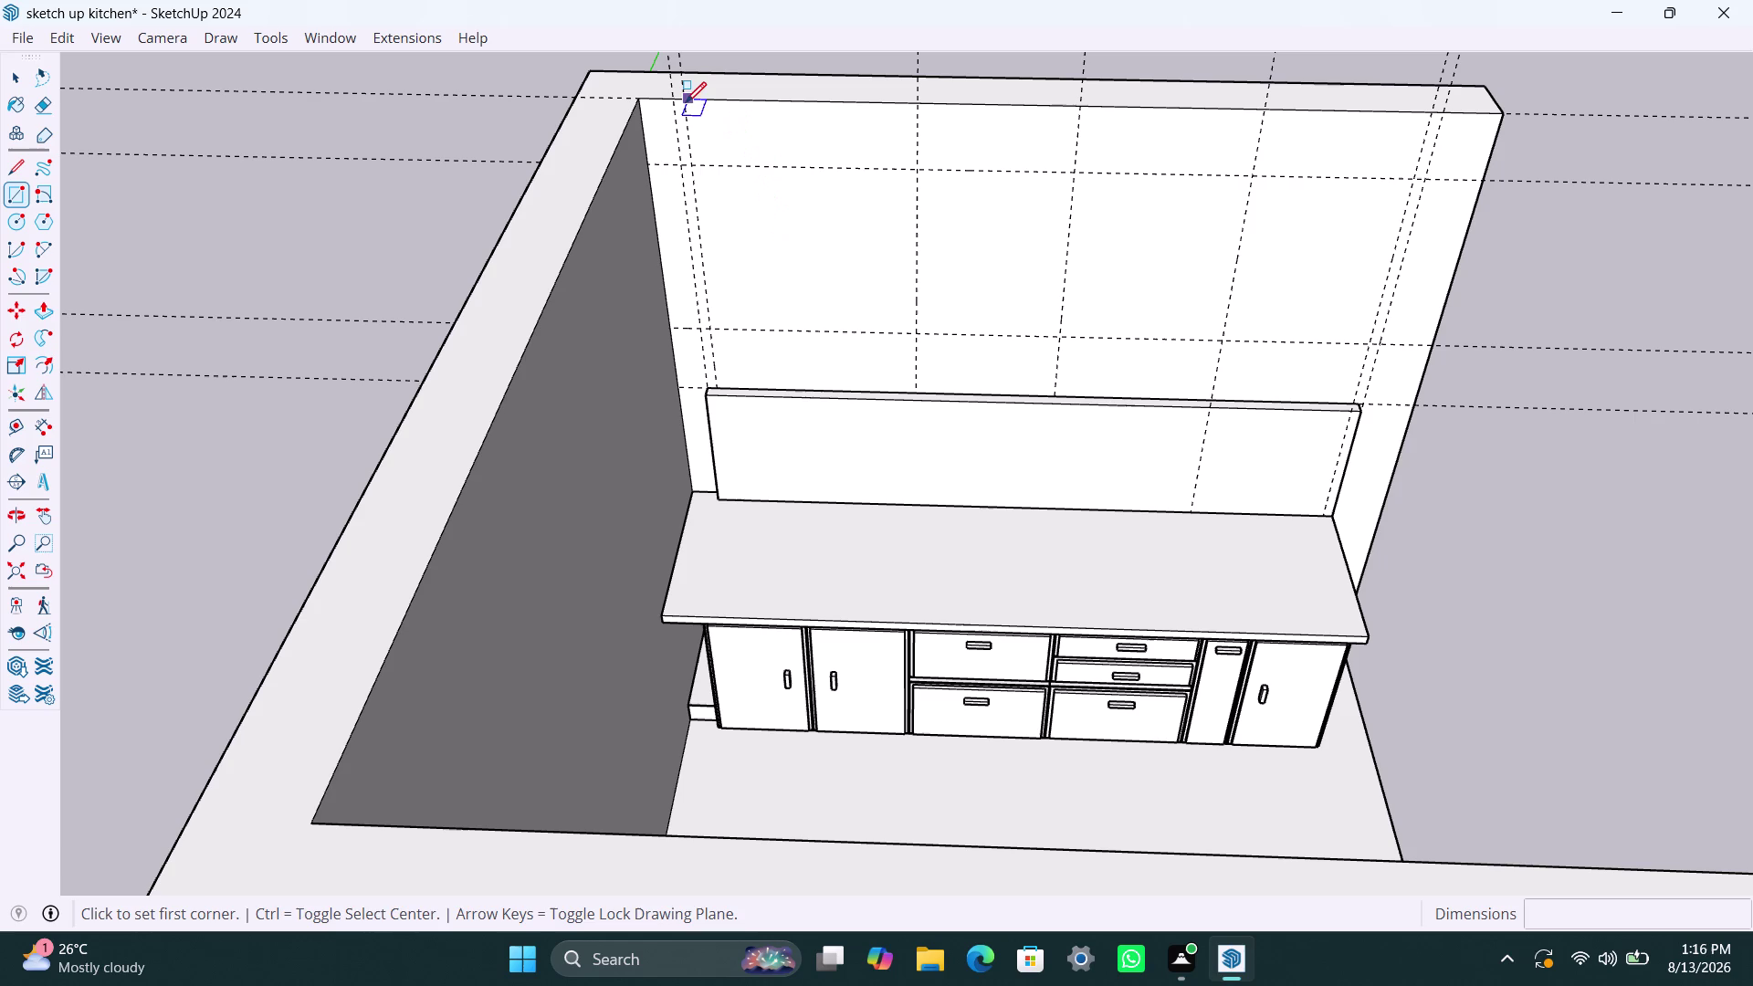
click(684, 100)
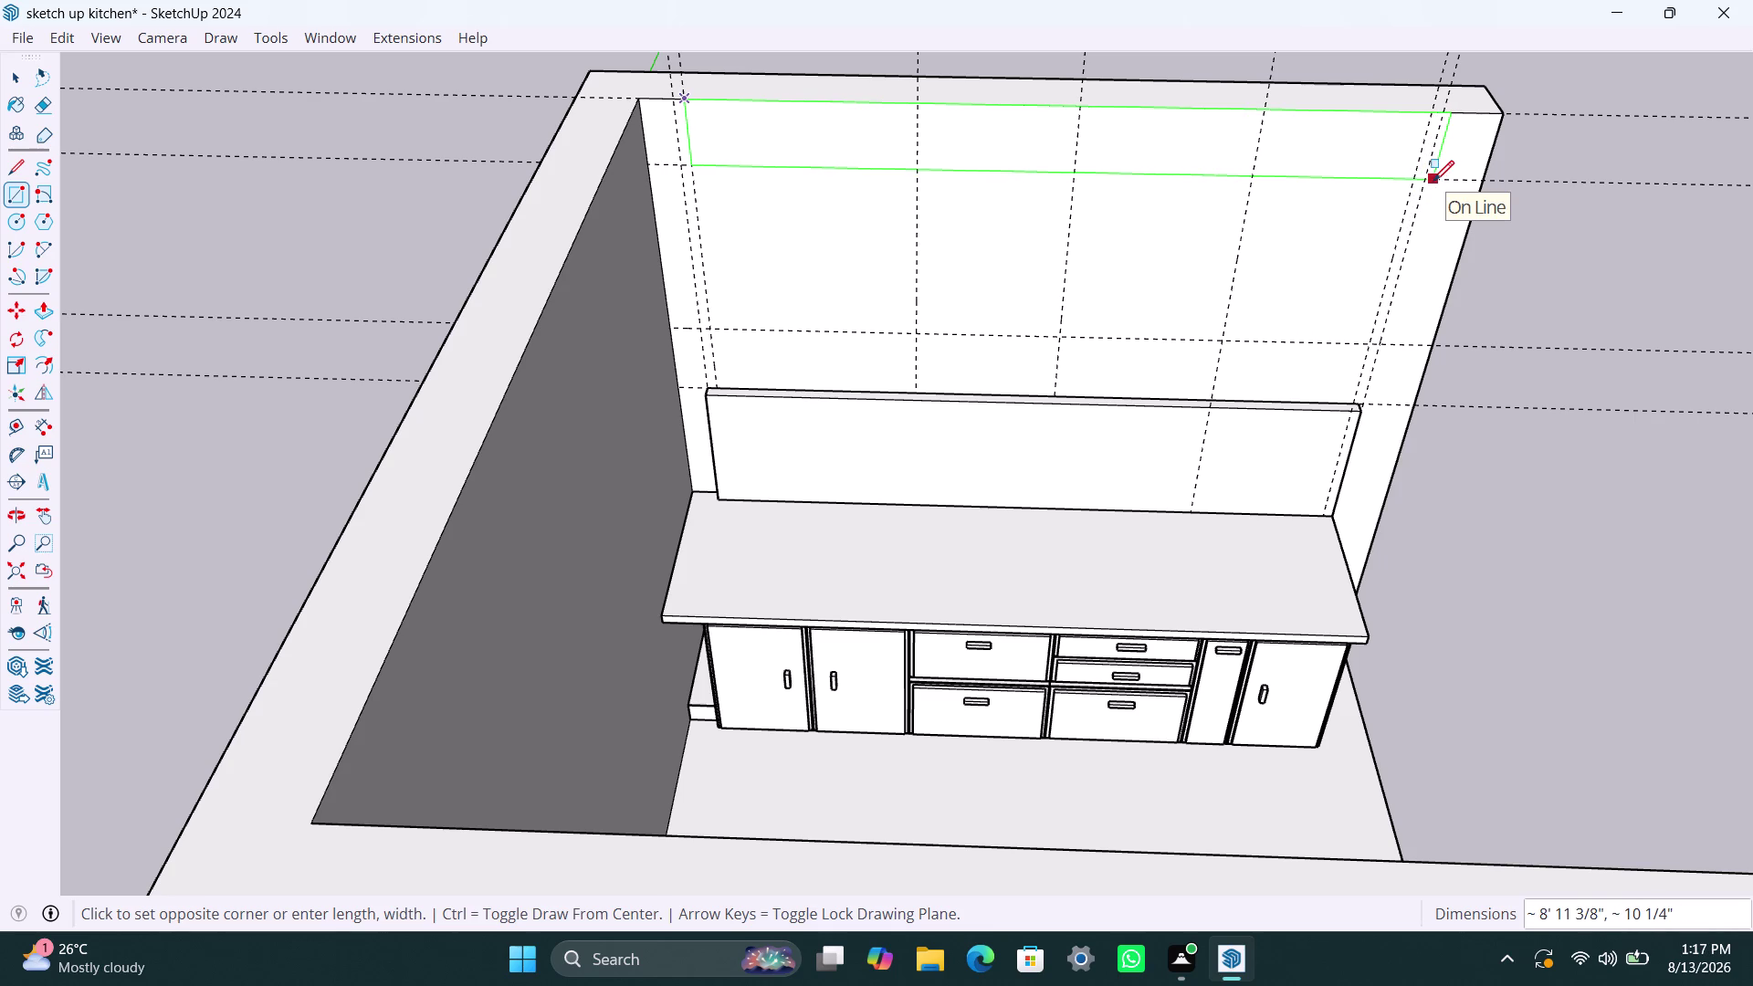
scroll(up, 3)
scroll(up, 3)
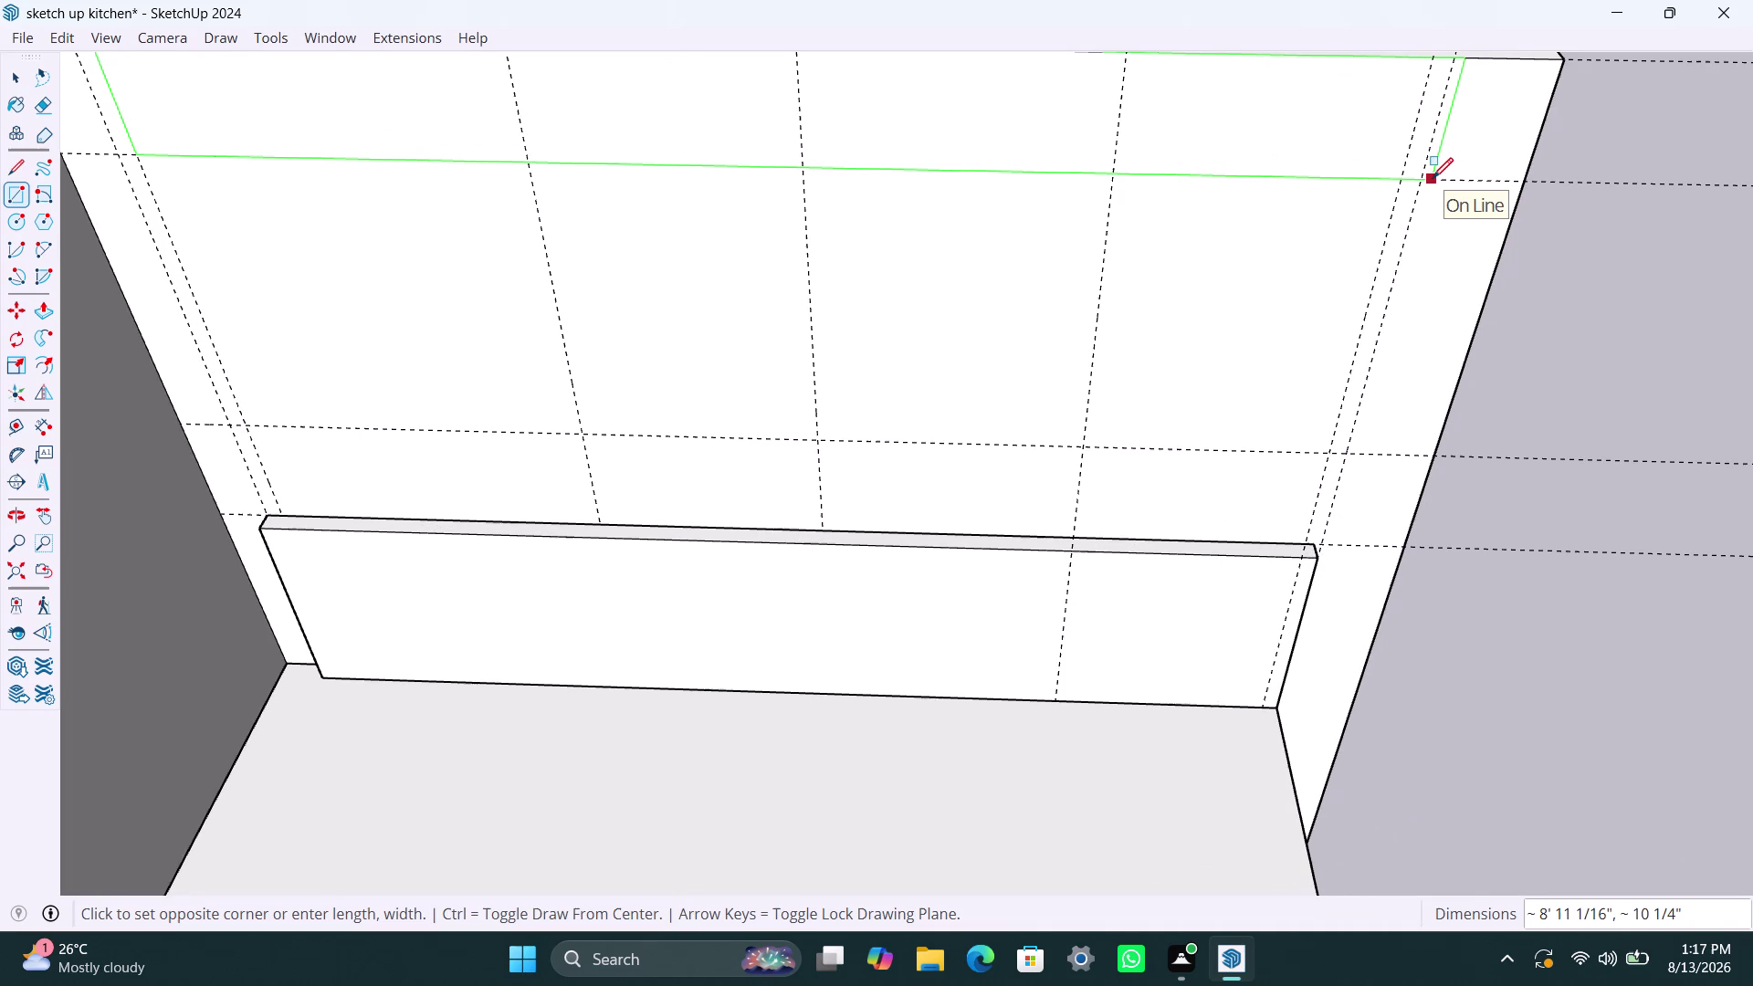
key(Left)
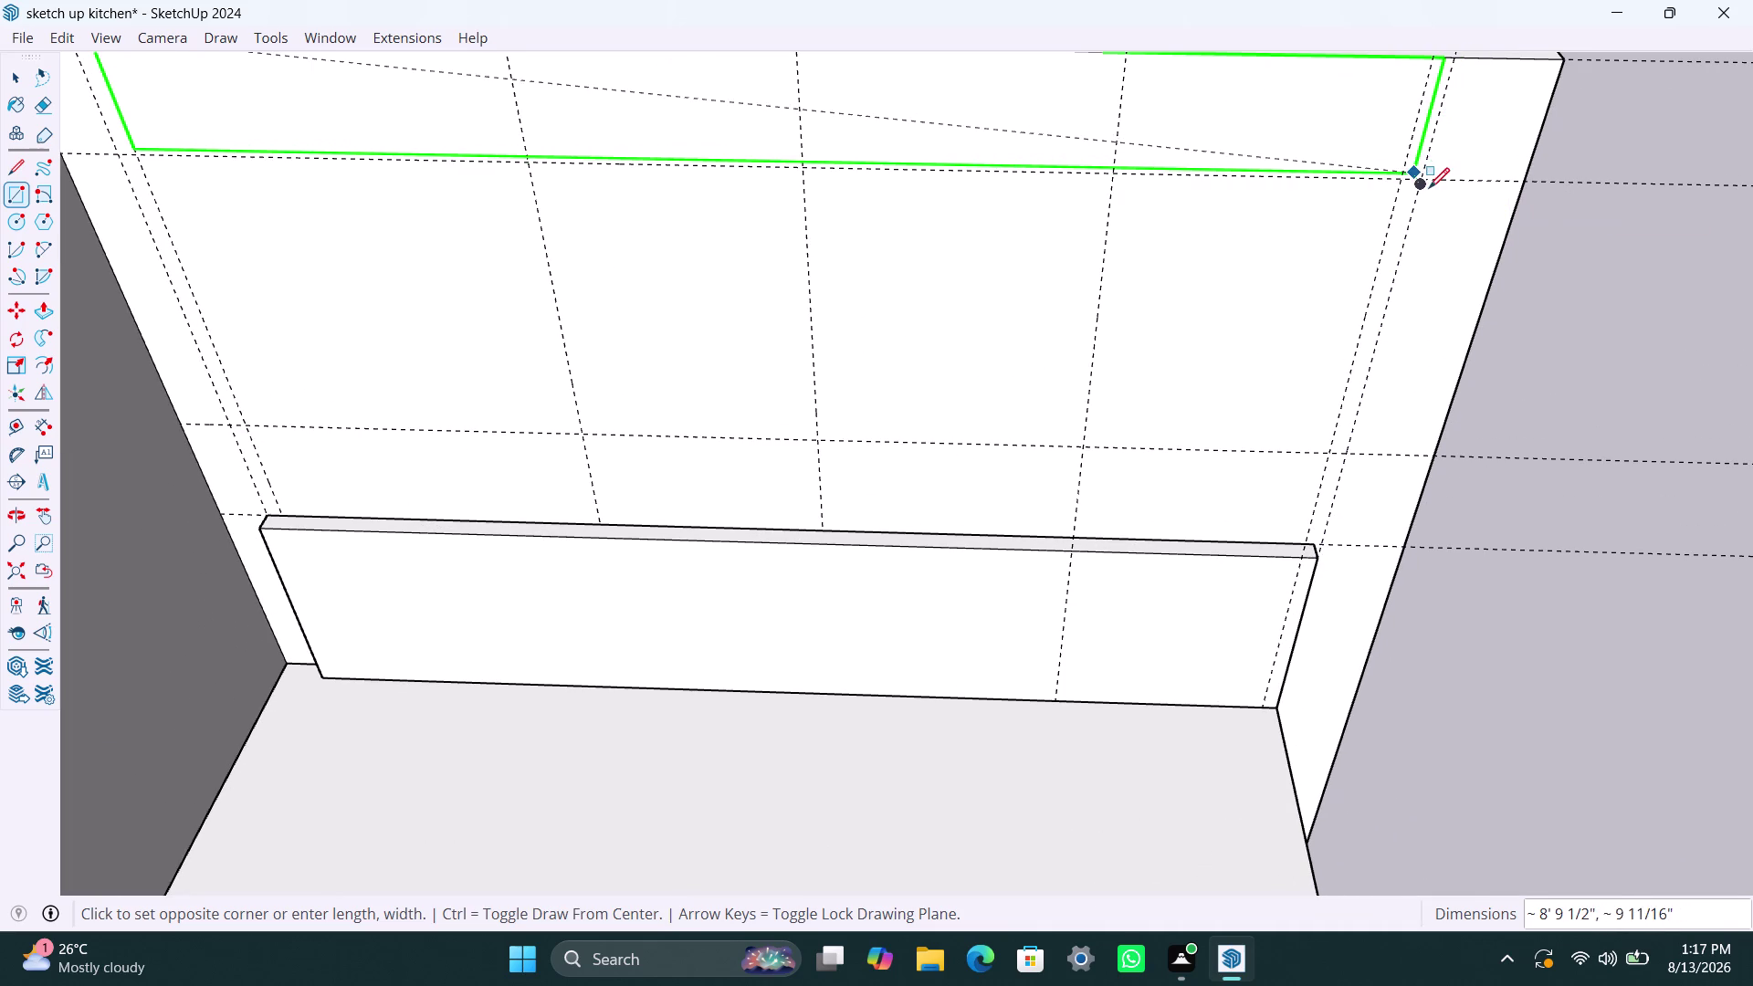
scroll(up, 3)
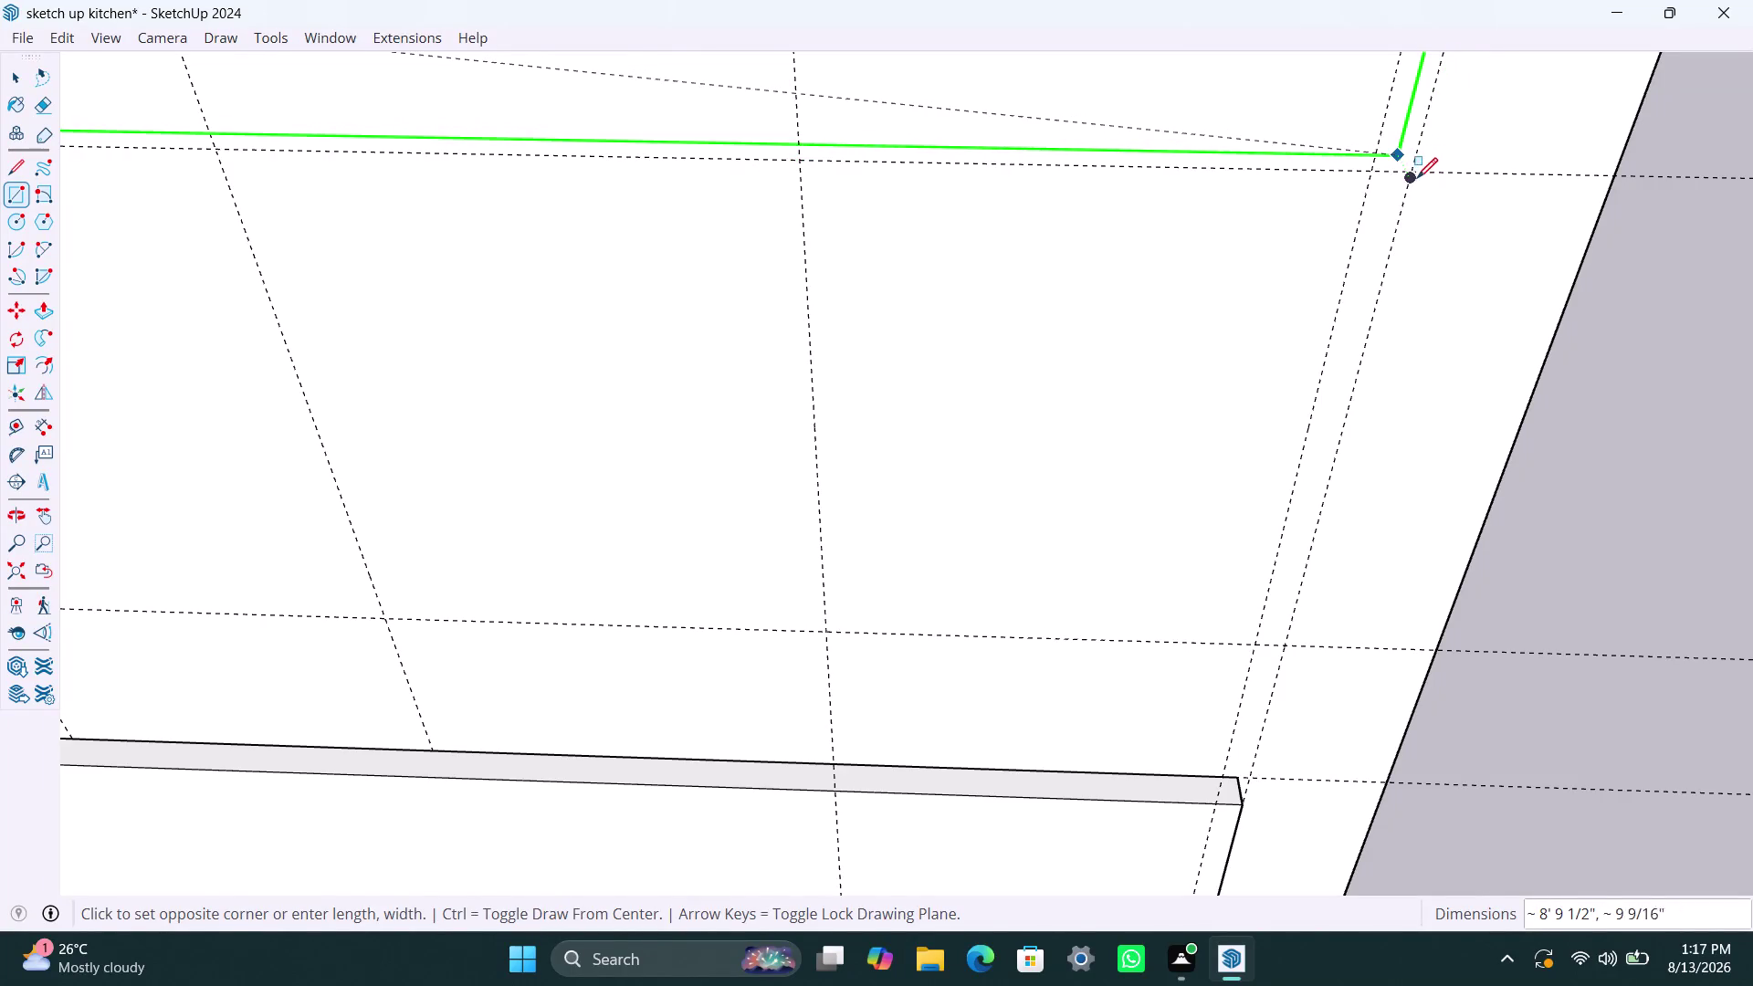
click(1417, 177)
scroll(down, 3)
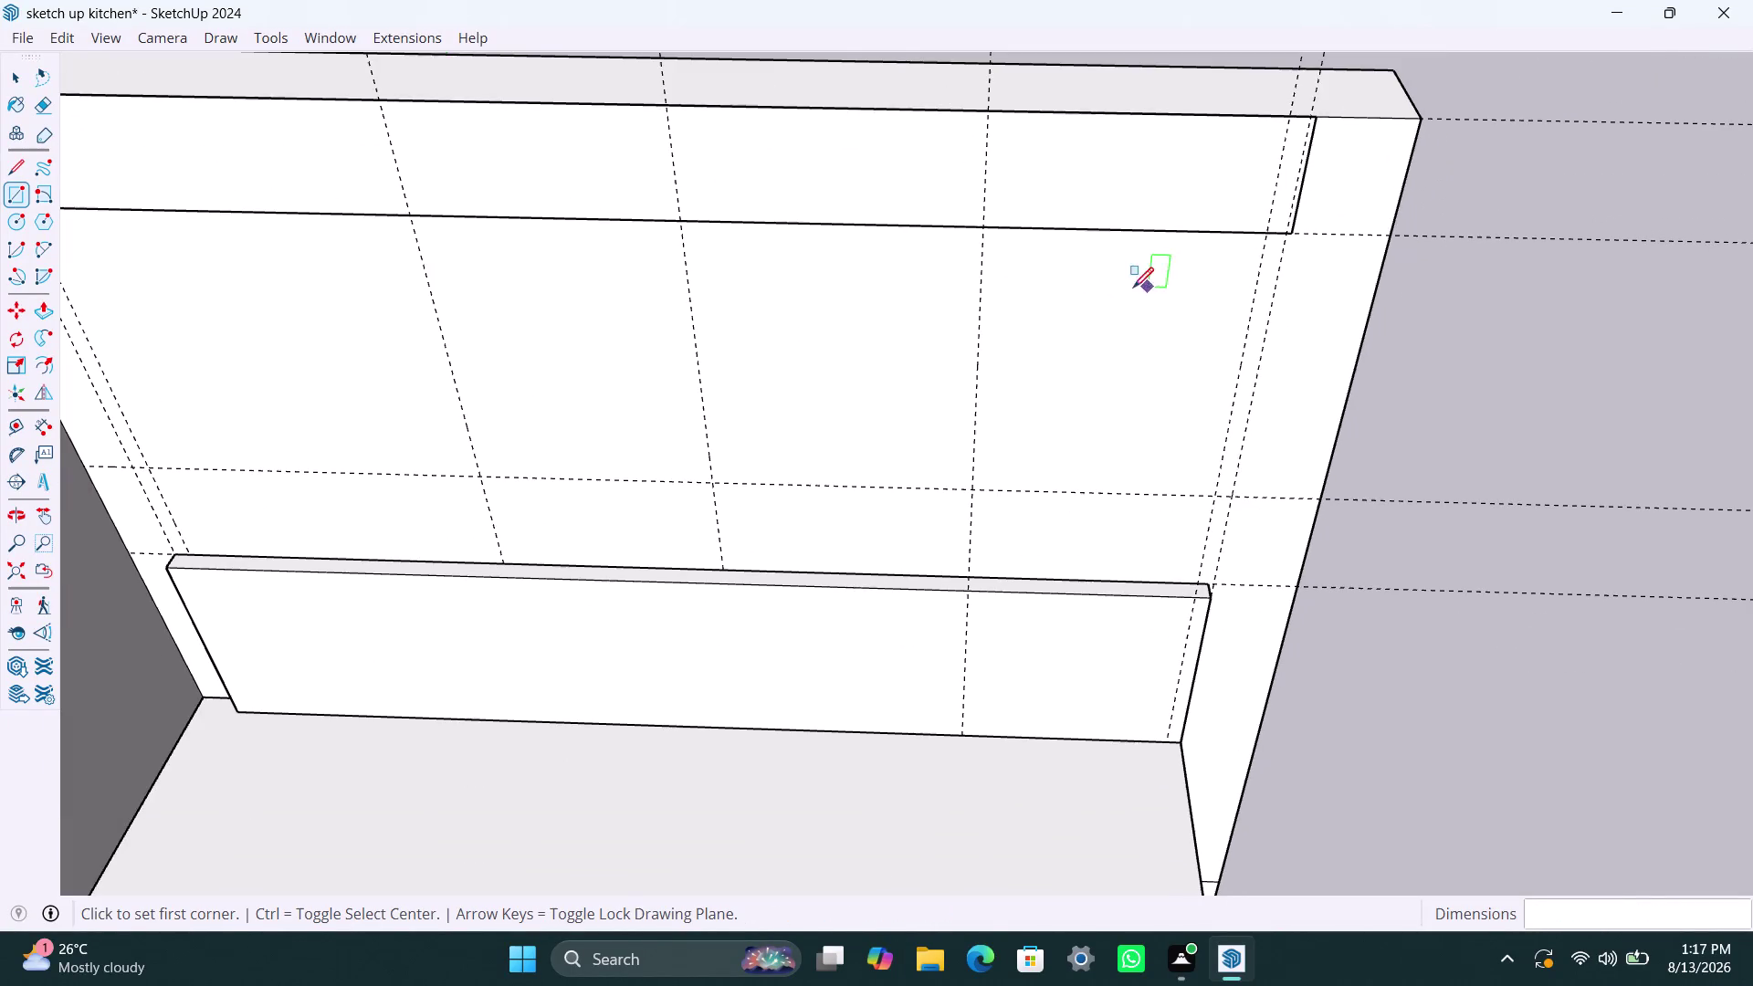
scroll(down, 3)
key(space)
click(483, 236)
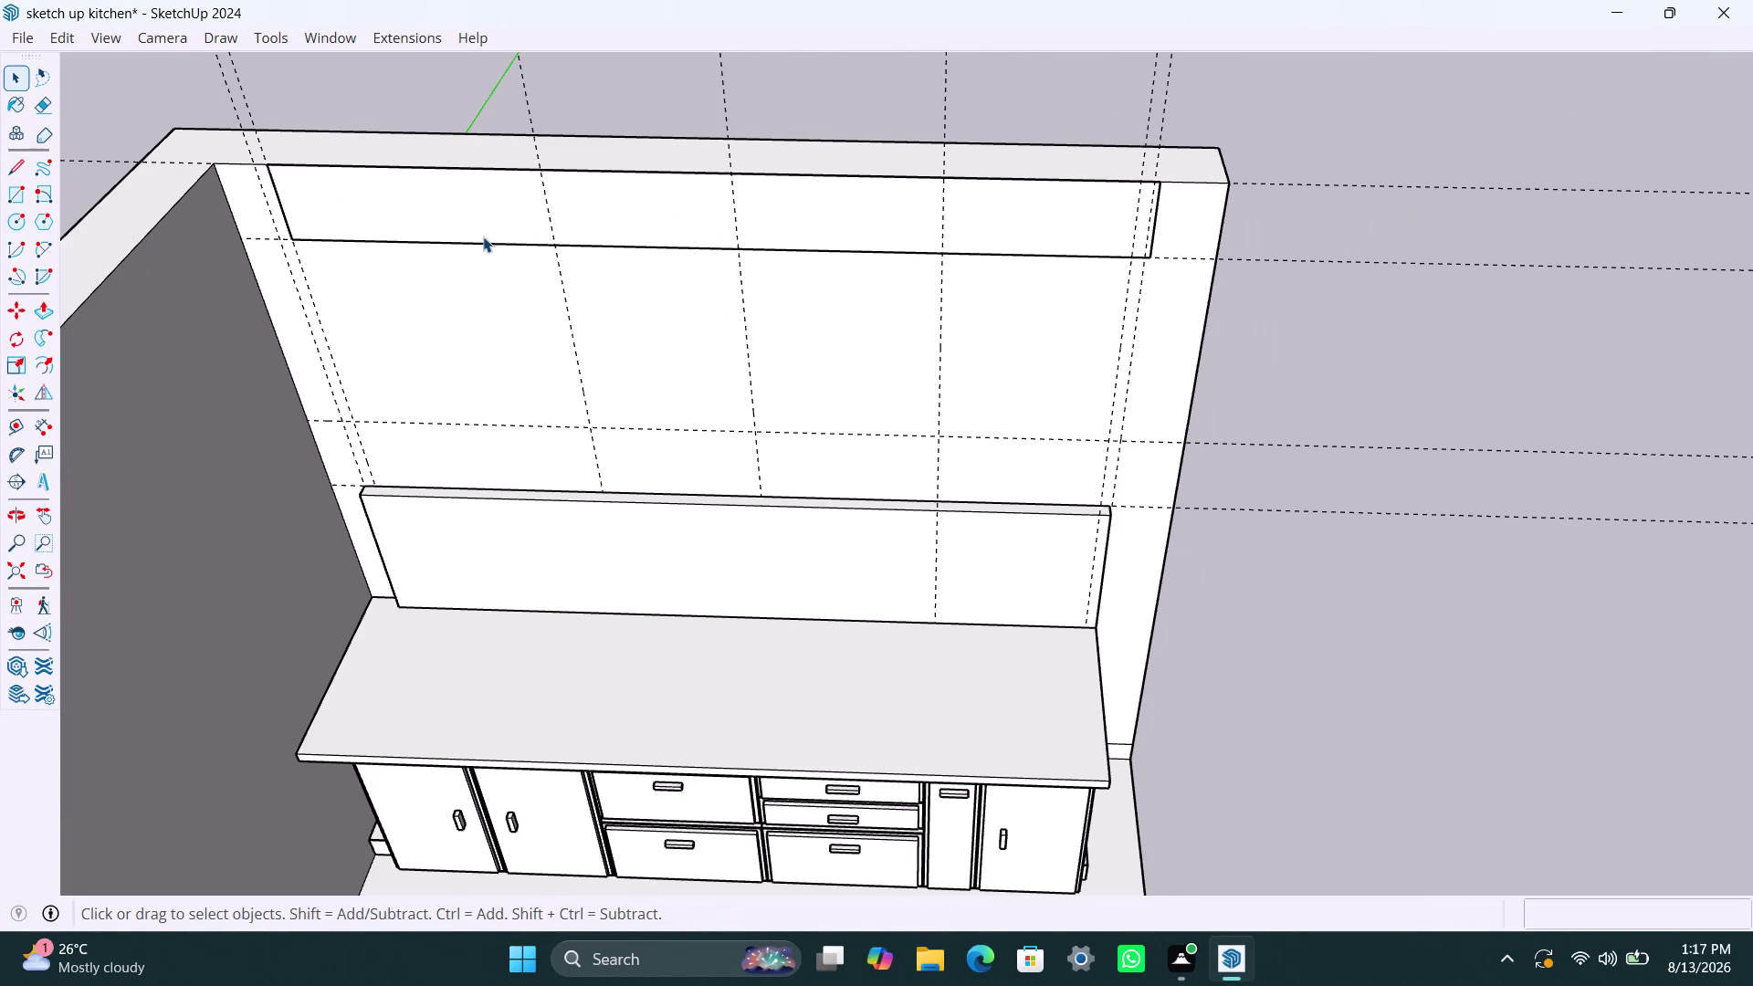
Push the upper rectangle inside the wall group out 2 inches.
double_click(483, 227)
right_click(483, 227)
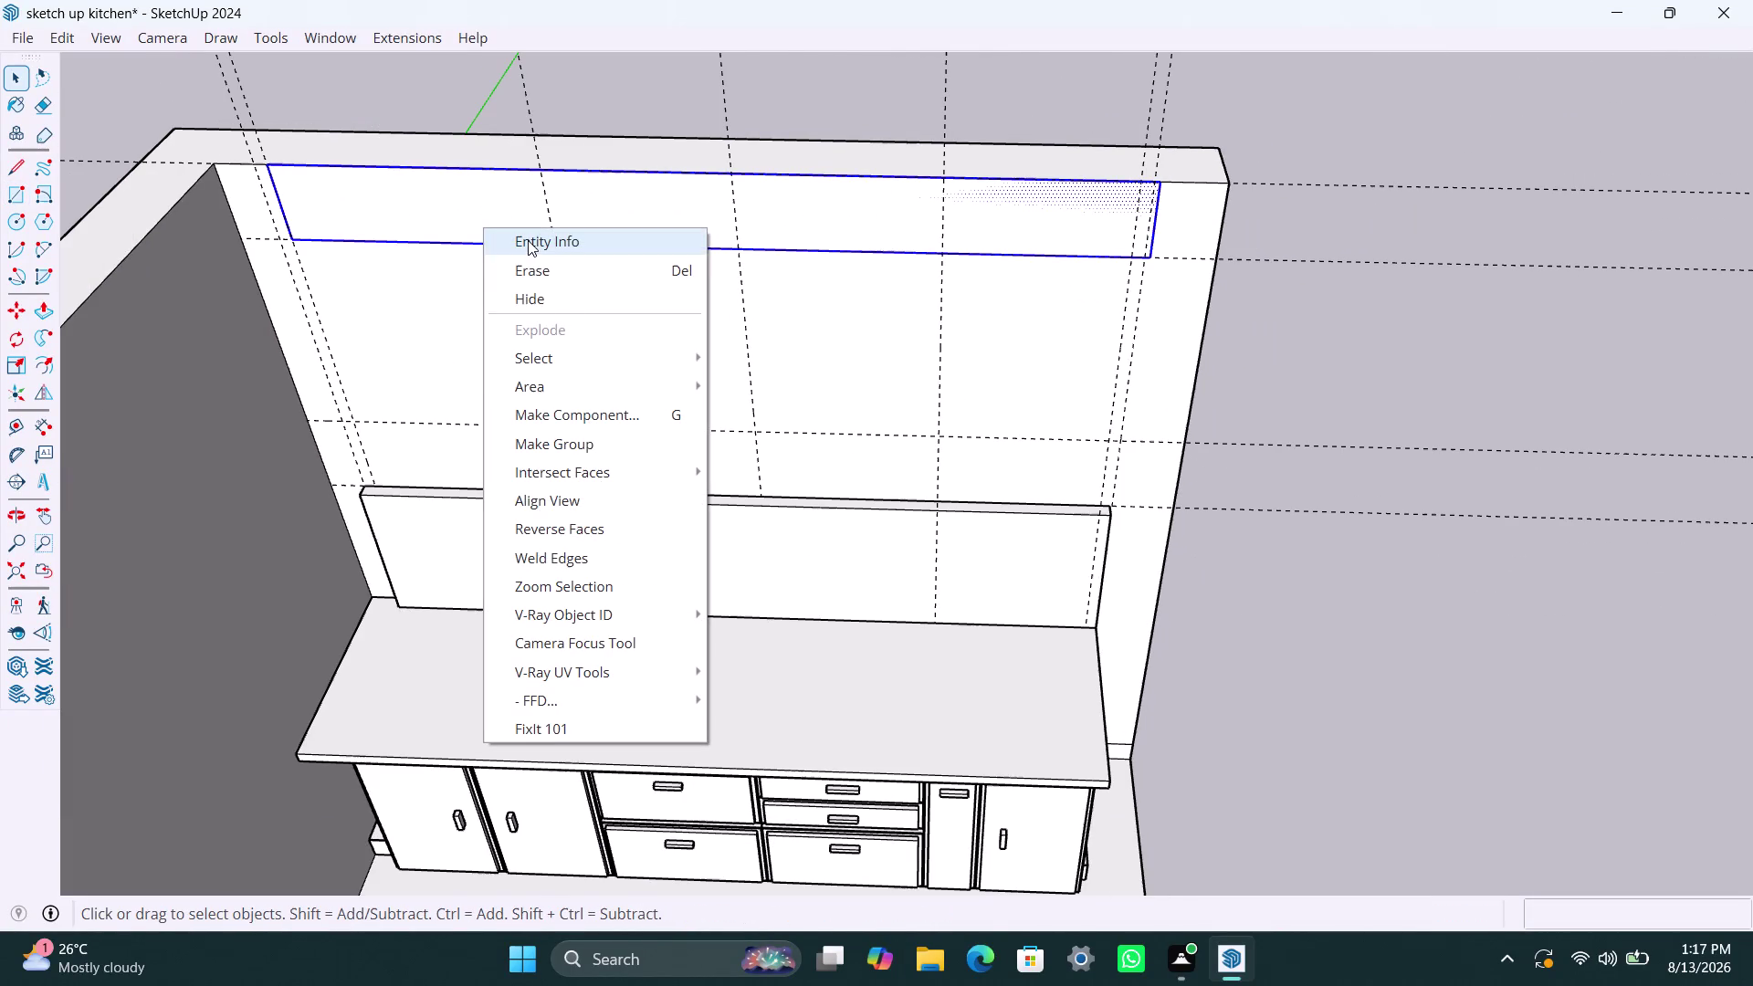
click(572, 445)
triple_click(499, 199)
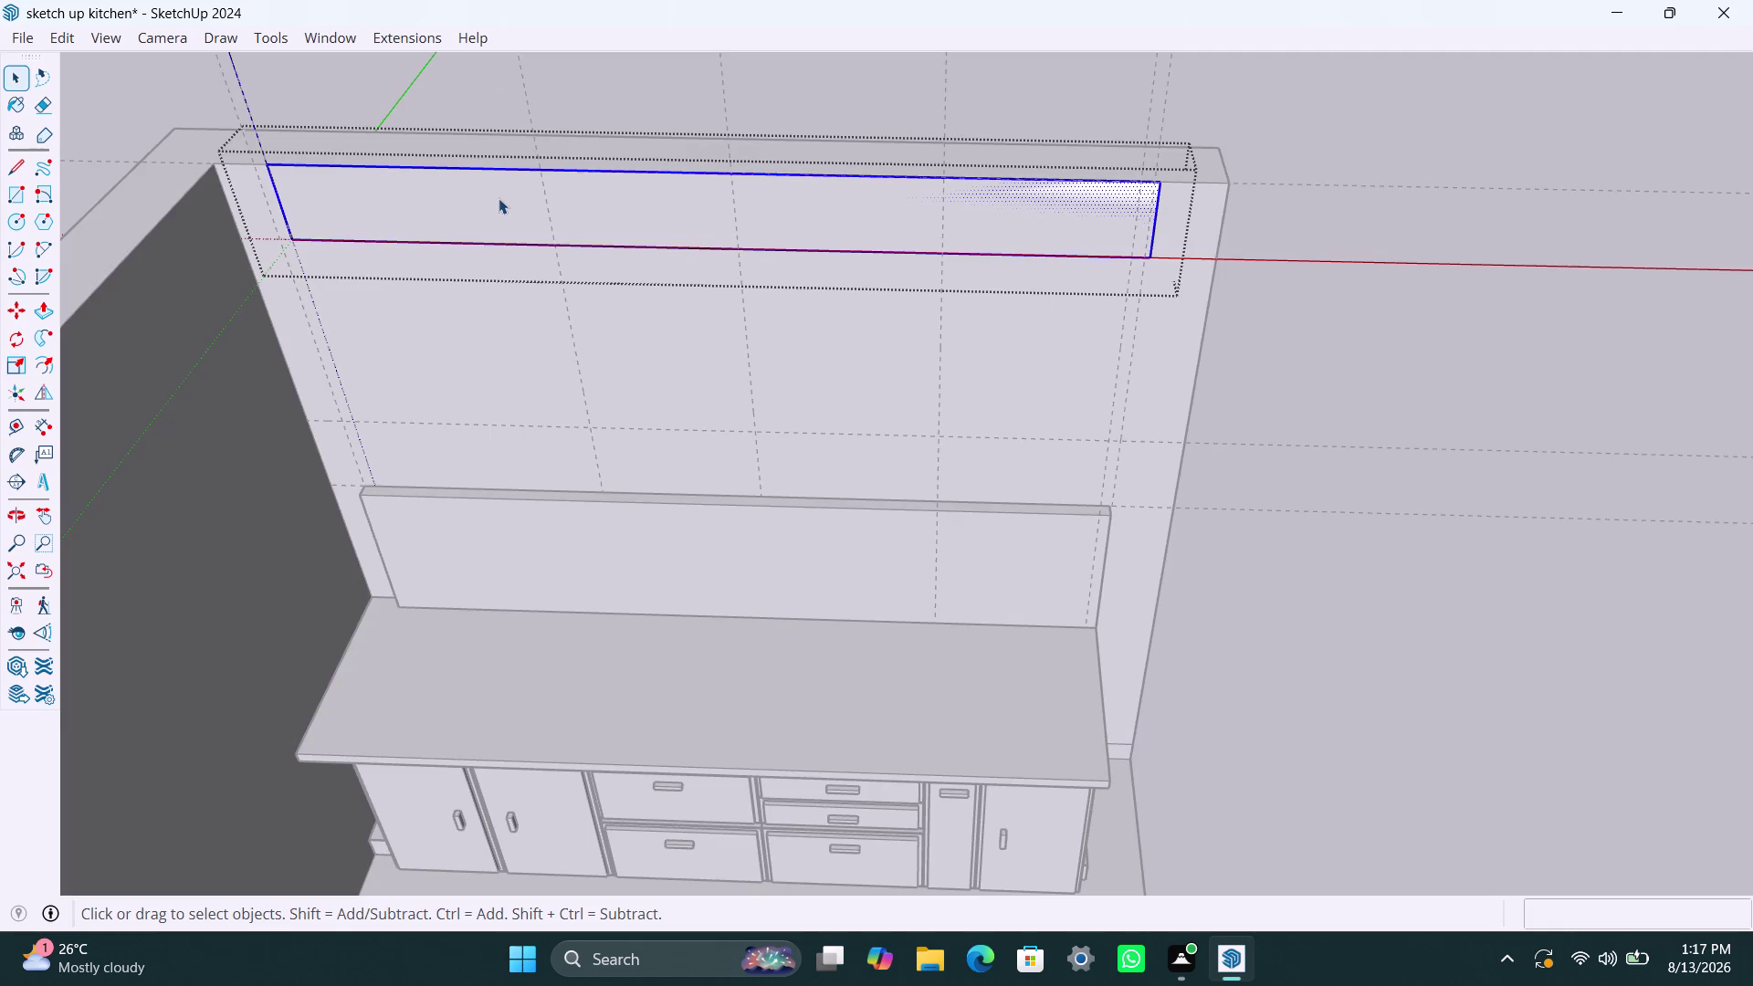
click(494, 202)
click(489, 215)
key(p)
click(489, 215)
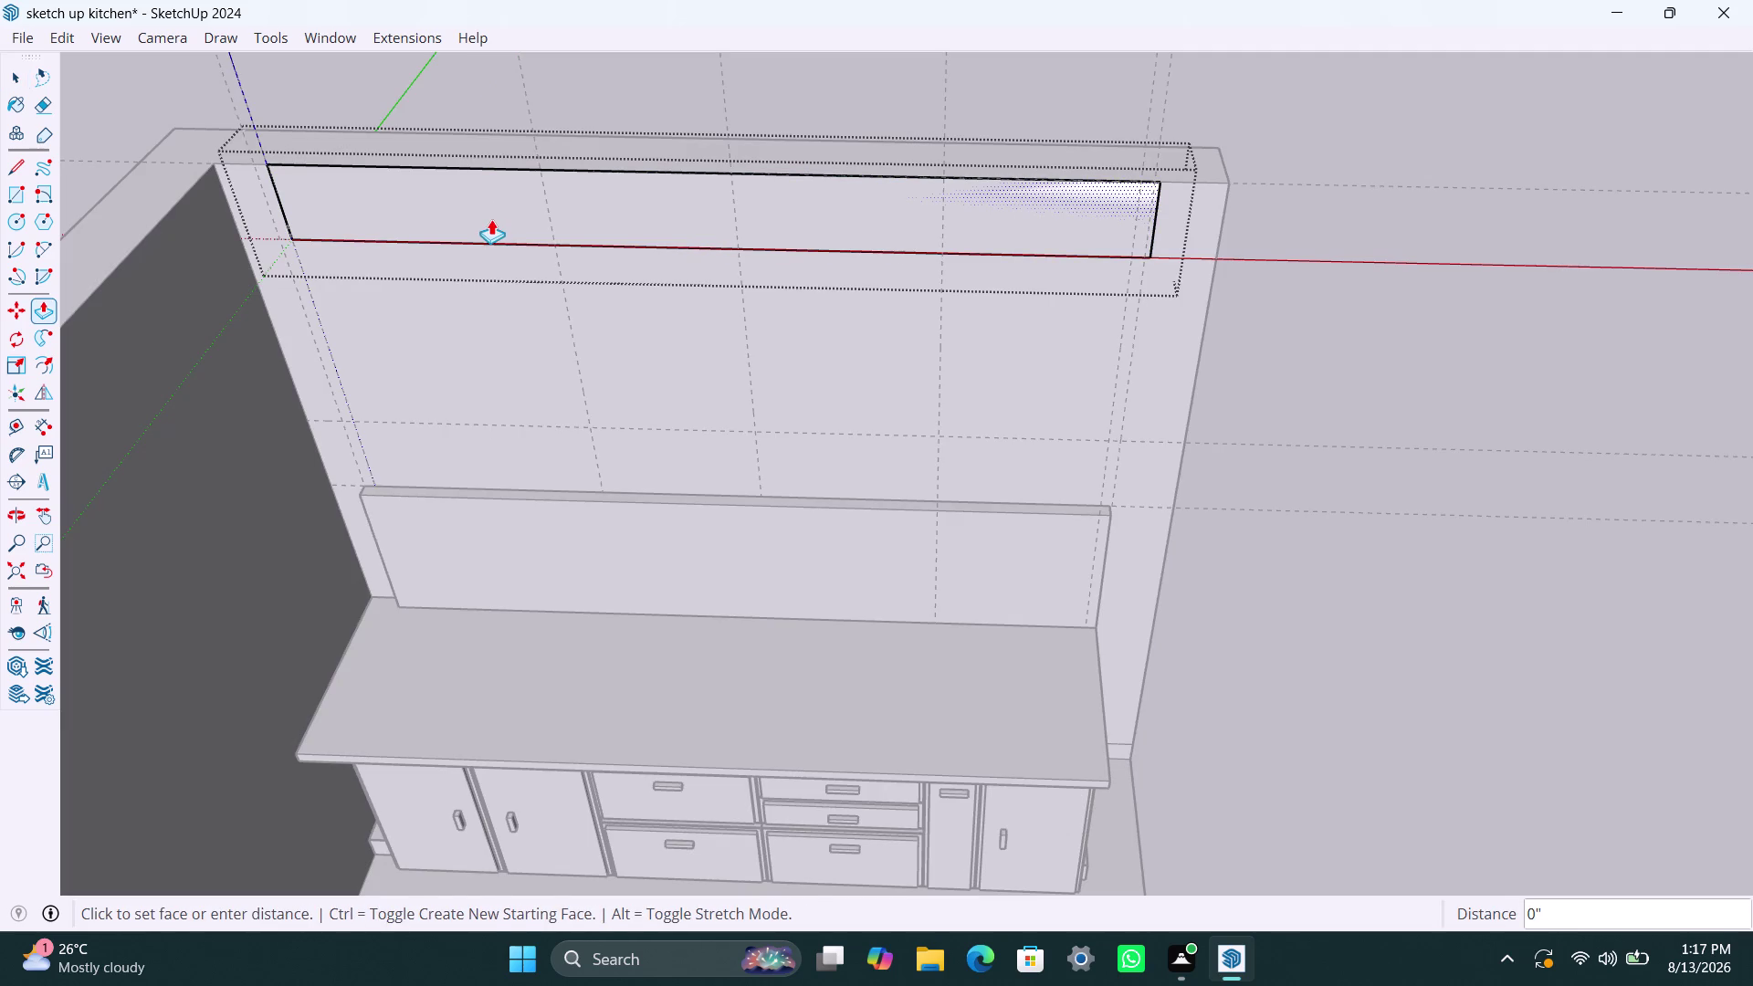
text(2")
key(Return)
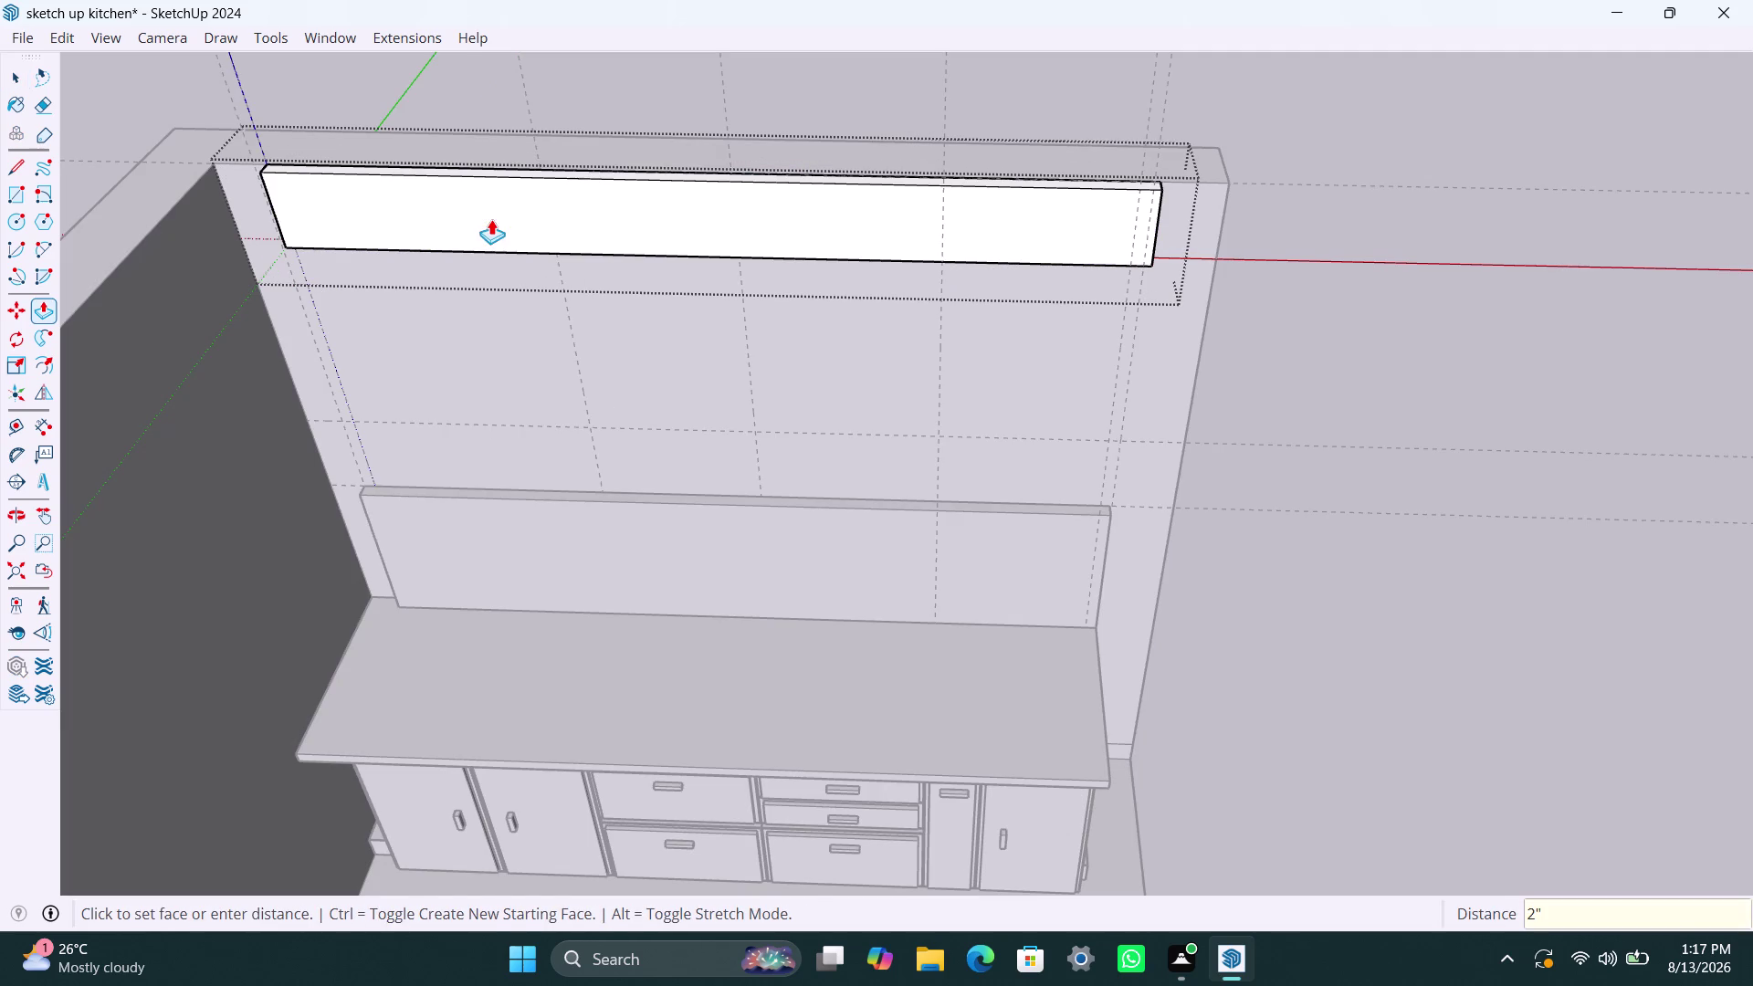
key(space)
click(1386, 369)
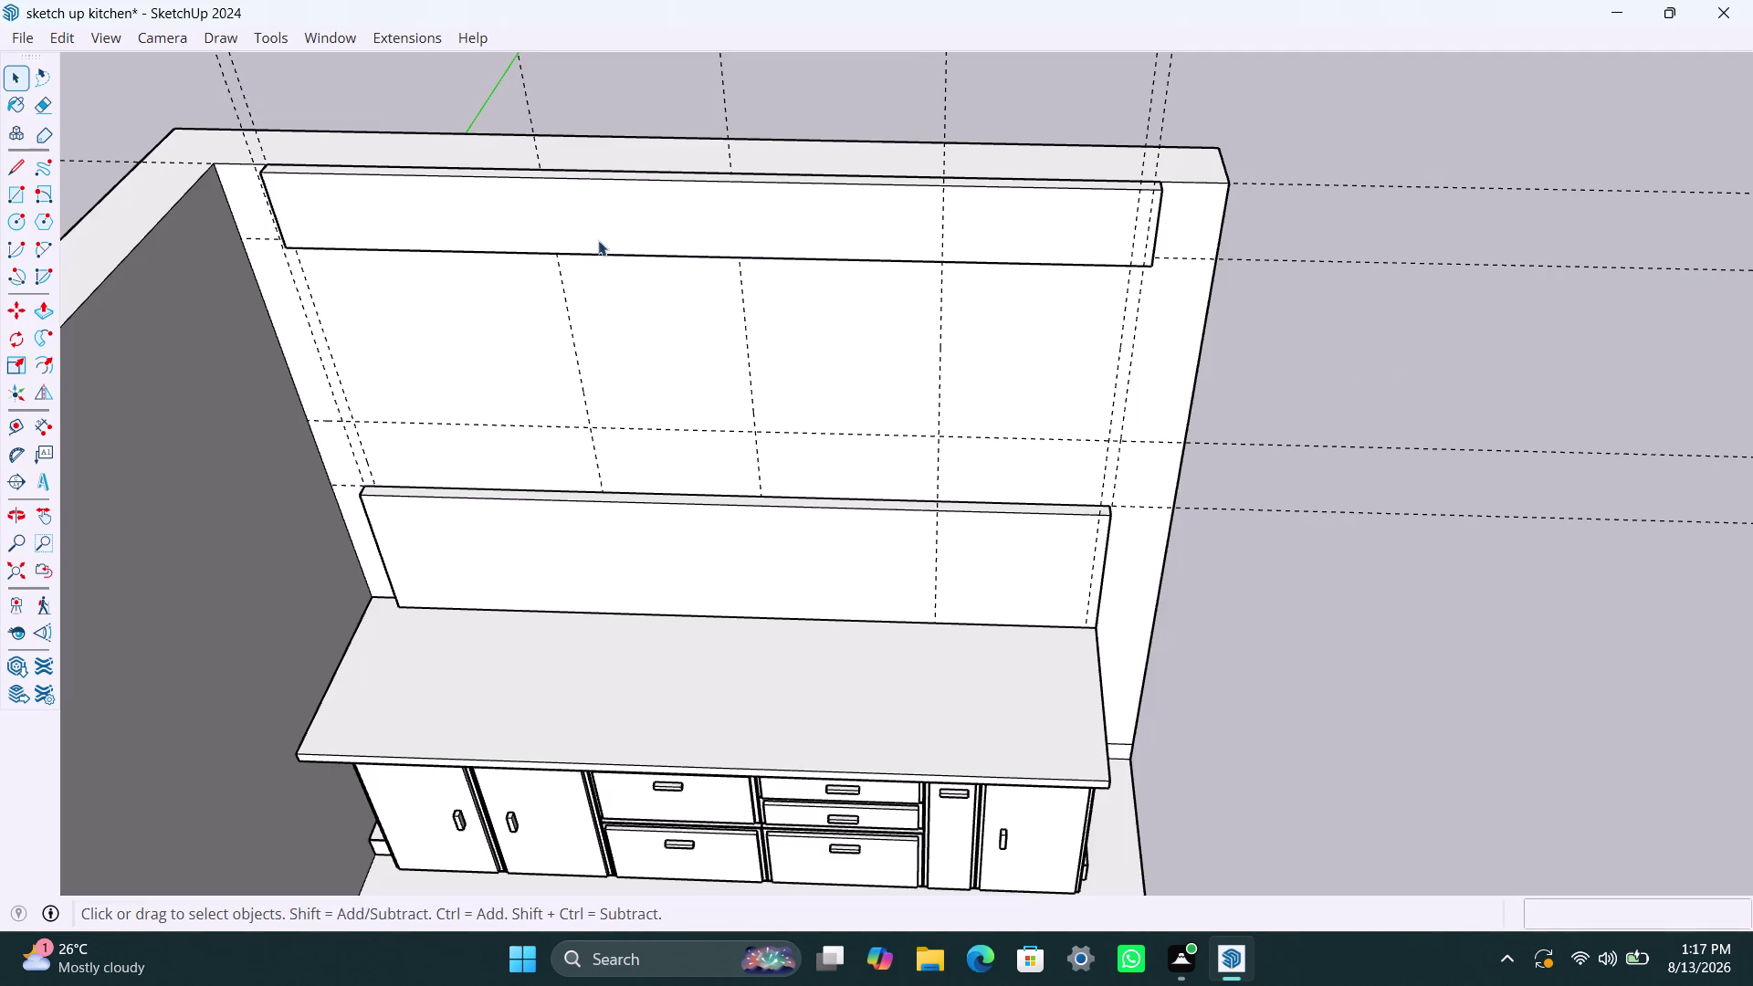
Adjust the upper panel's depth to 1 inch.
click(427, 212)
double_click(428, 211)
click(427, 212)
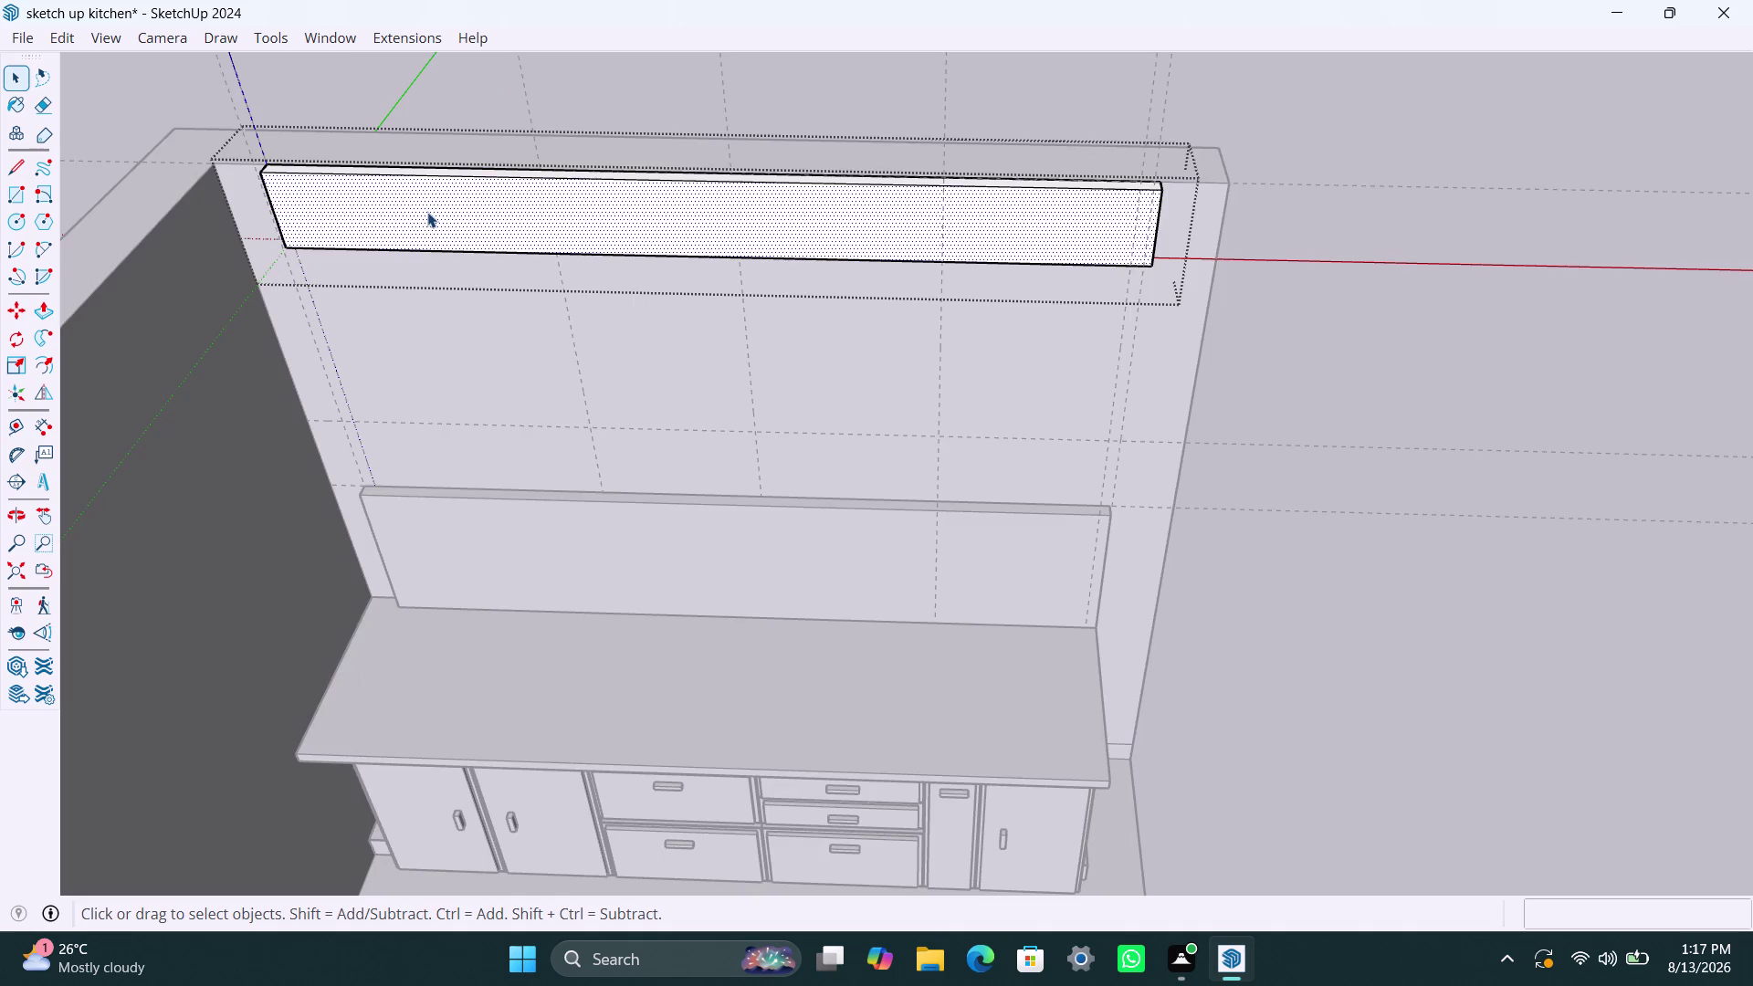
key(p)
click(429, 212)
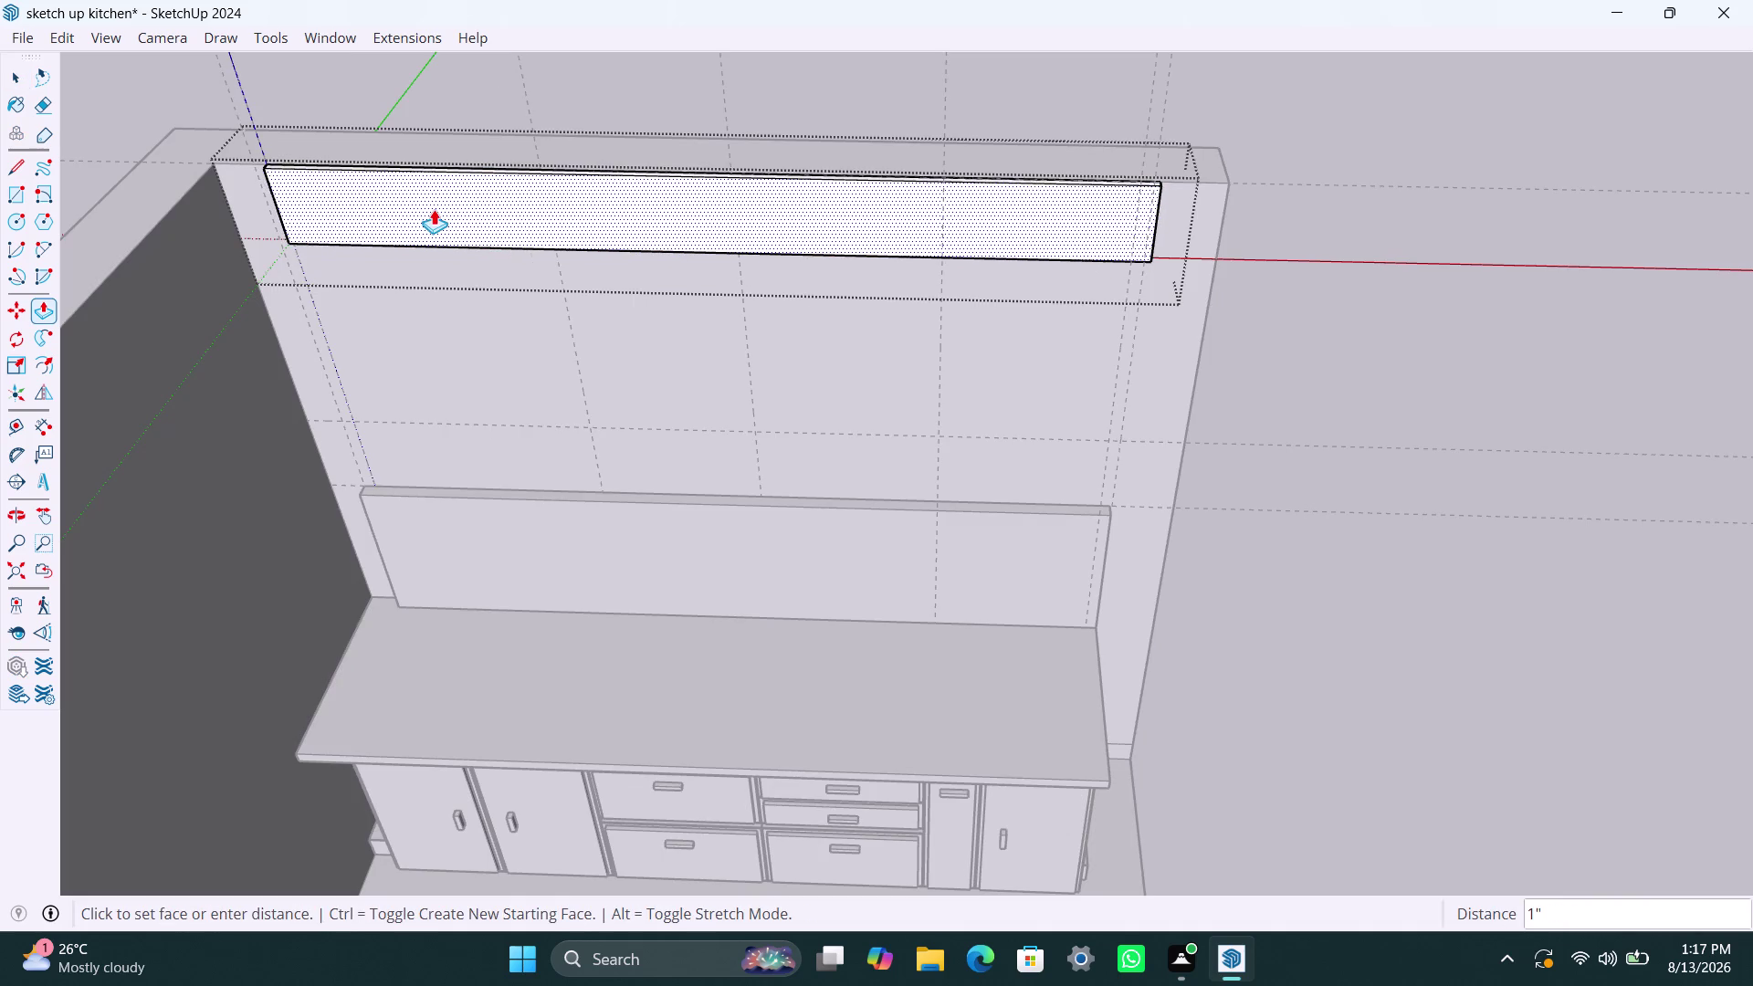
click(435, 208)
key(space)
click(1273, 376)
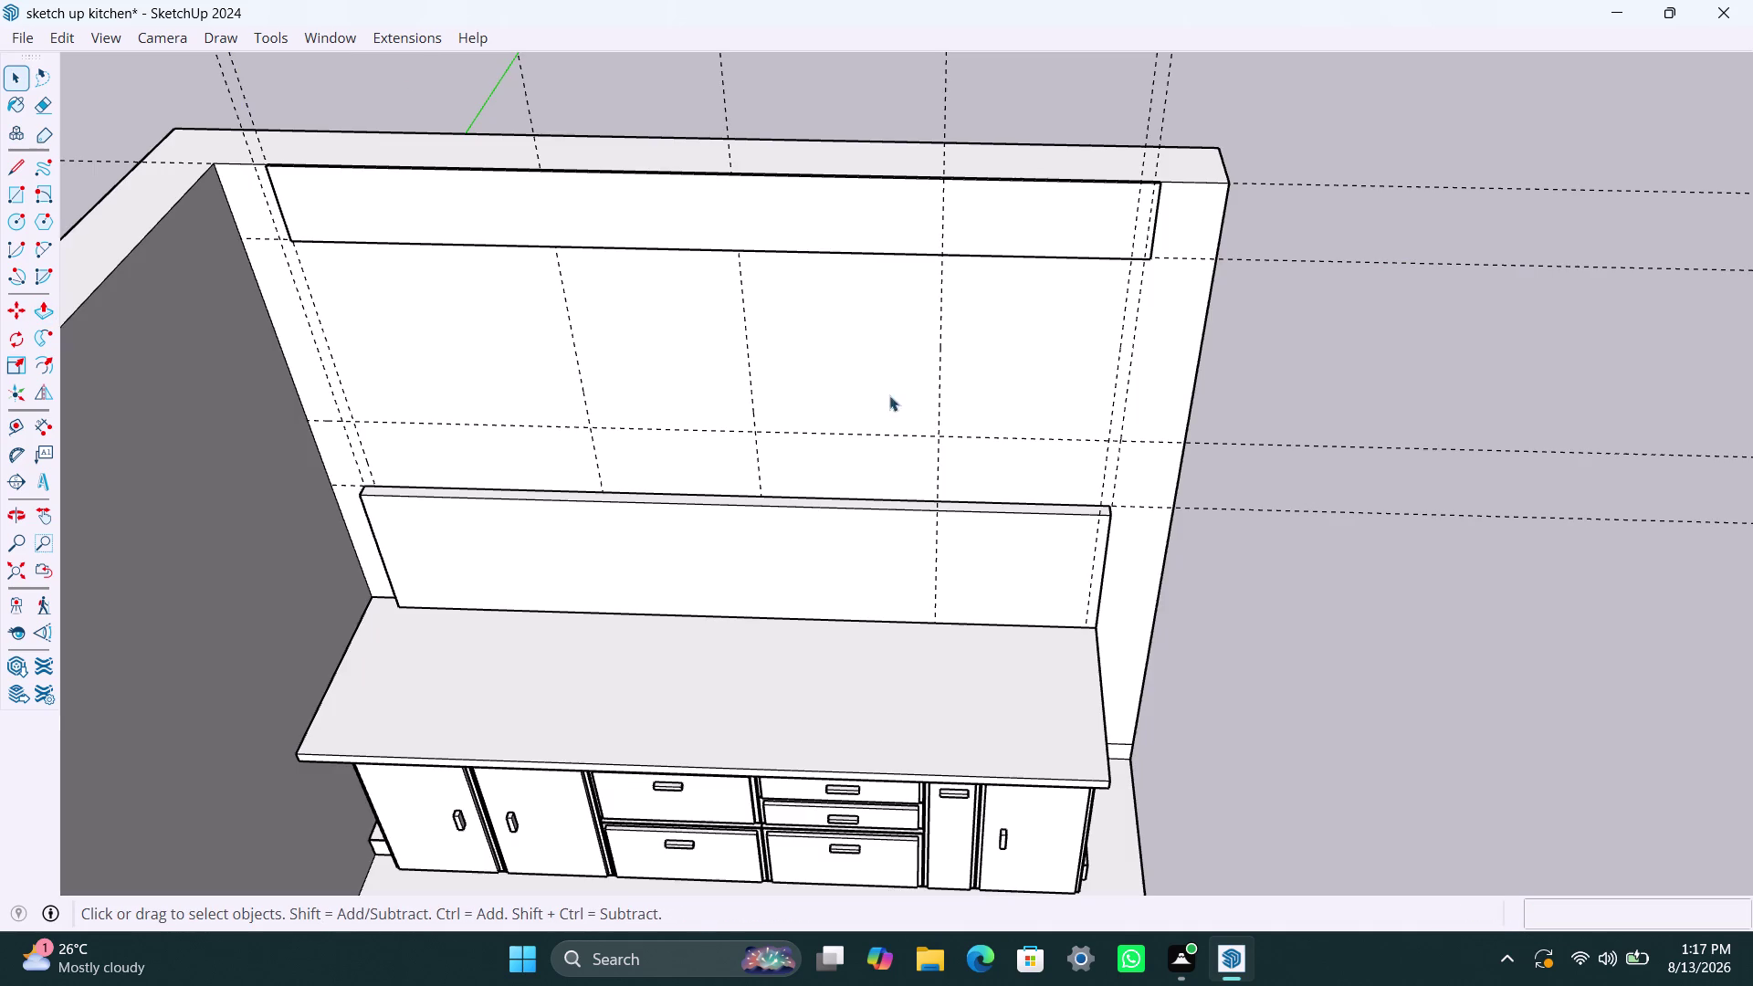
scroll(up, 3)
middle_drag(429, 360, 508, 292)
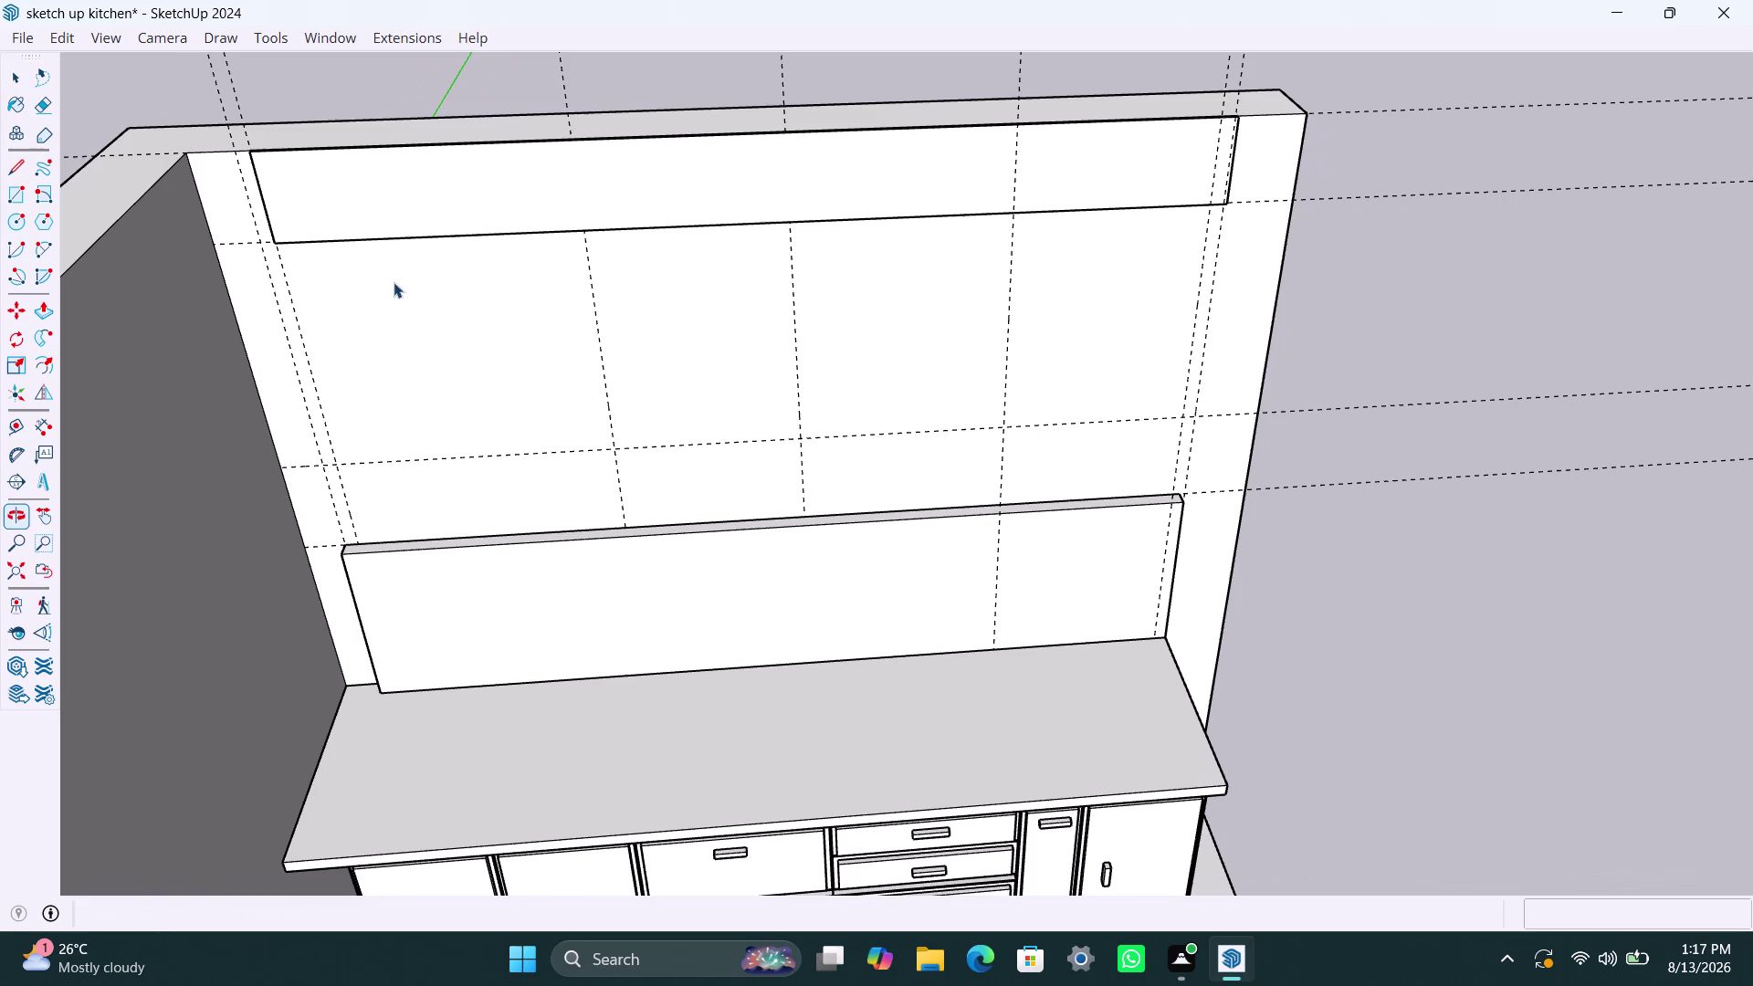